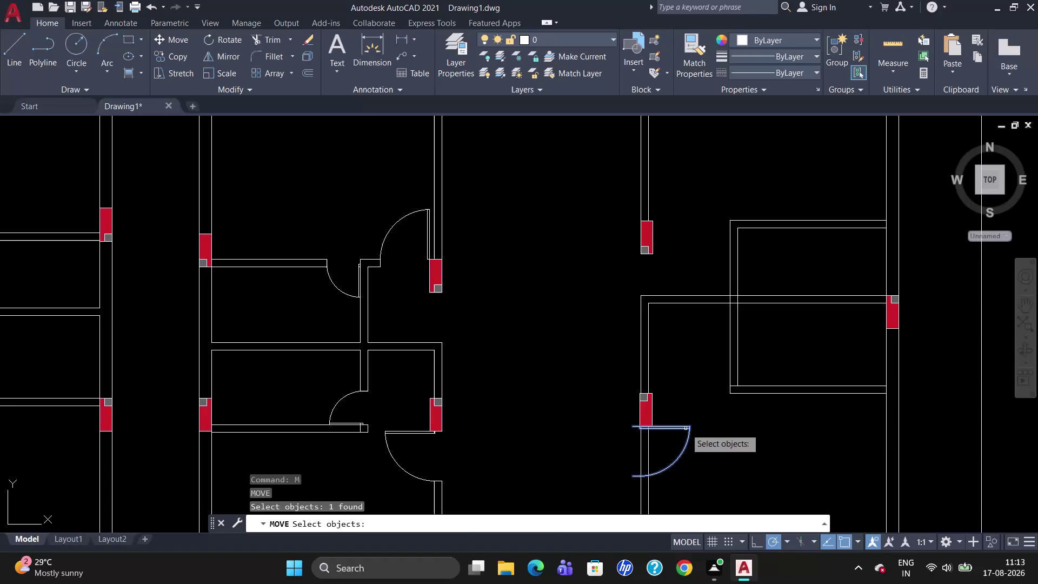
Move the door and its swing arc twice, bringing the hinge toward the column corner.
key(Return)
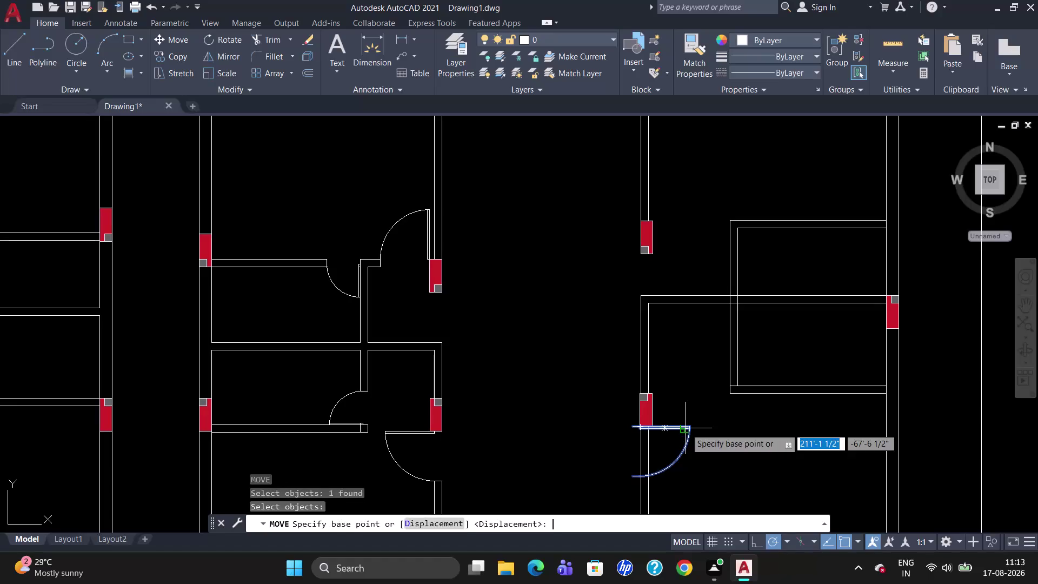
click(627, 424)
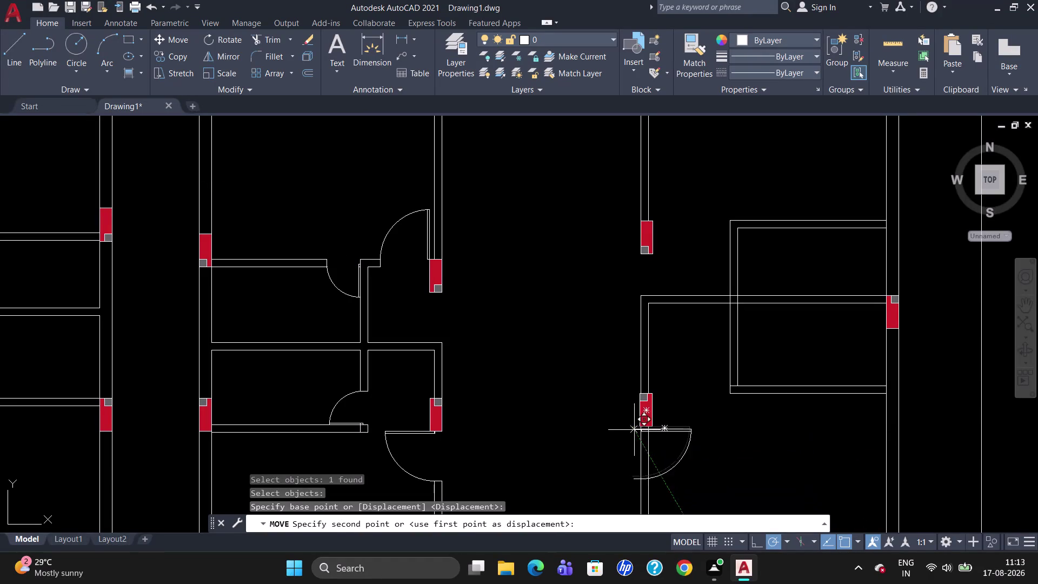
click(640, 431)
scroll(up, 3)
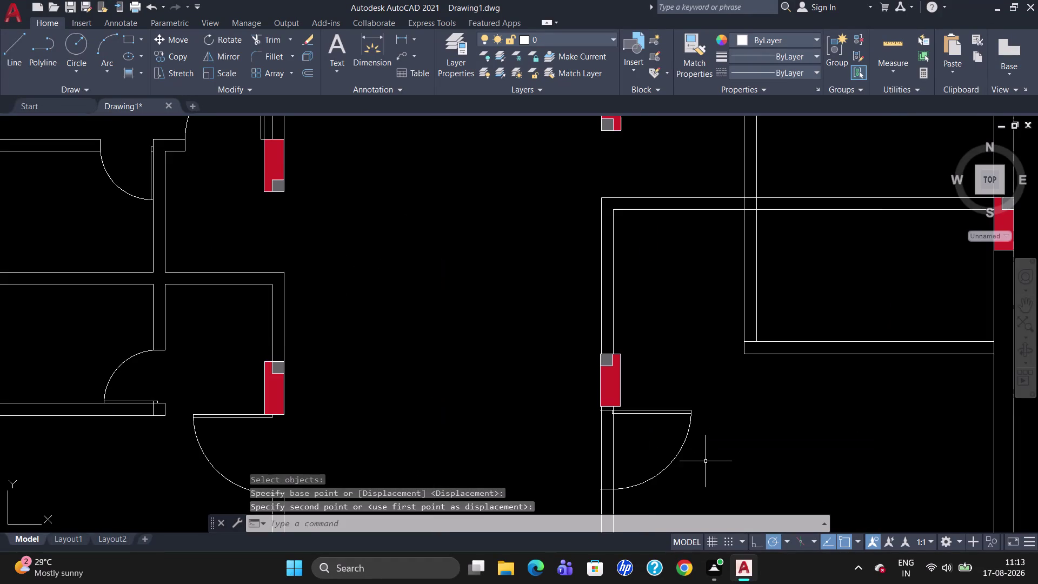
key(m)
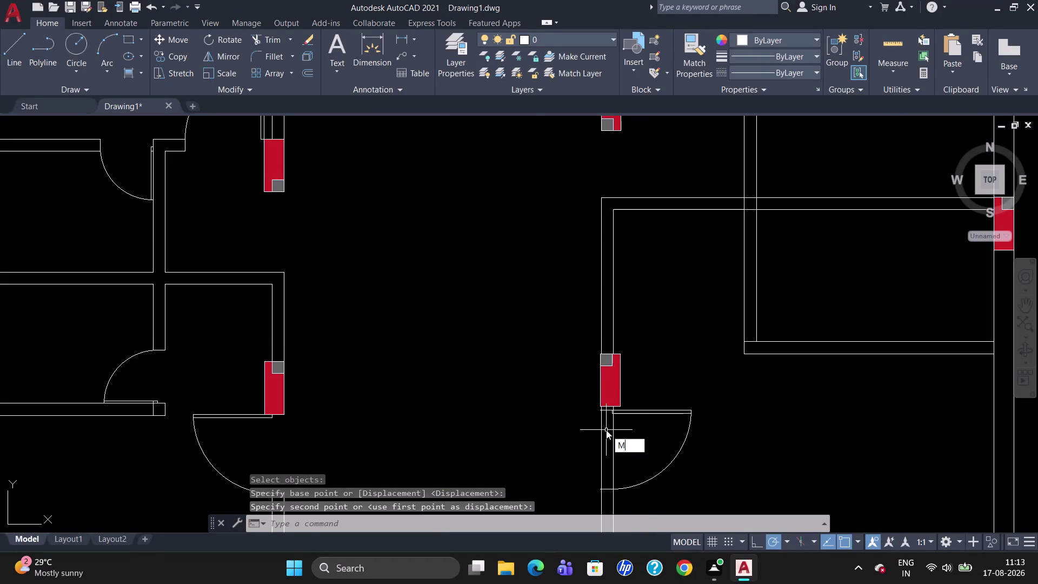
key(Return)
click(618, 409)
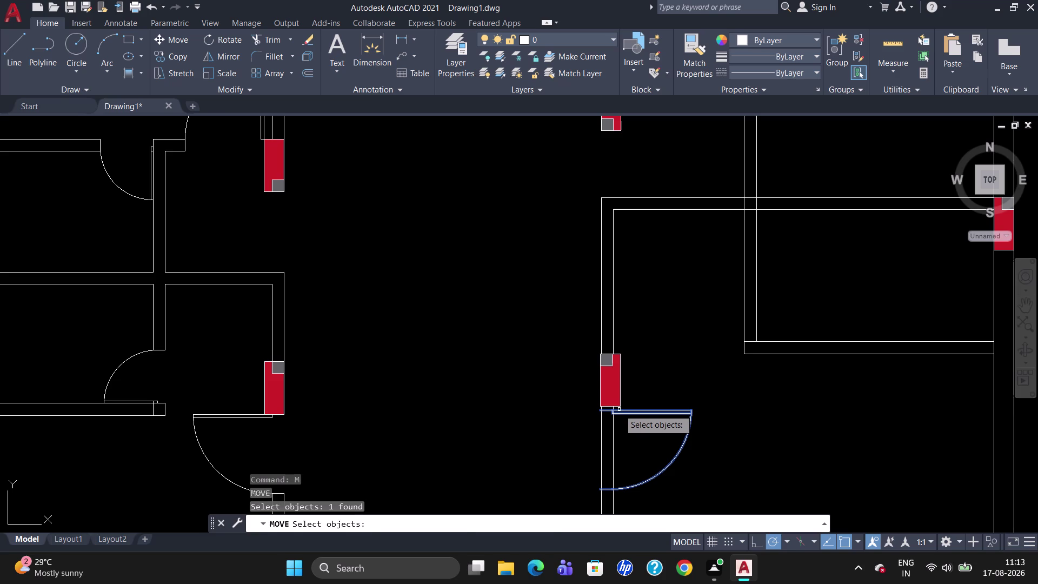
key(Return)
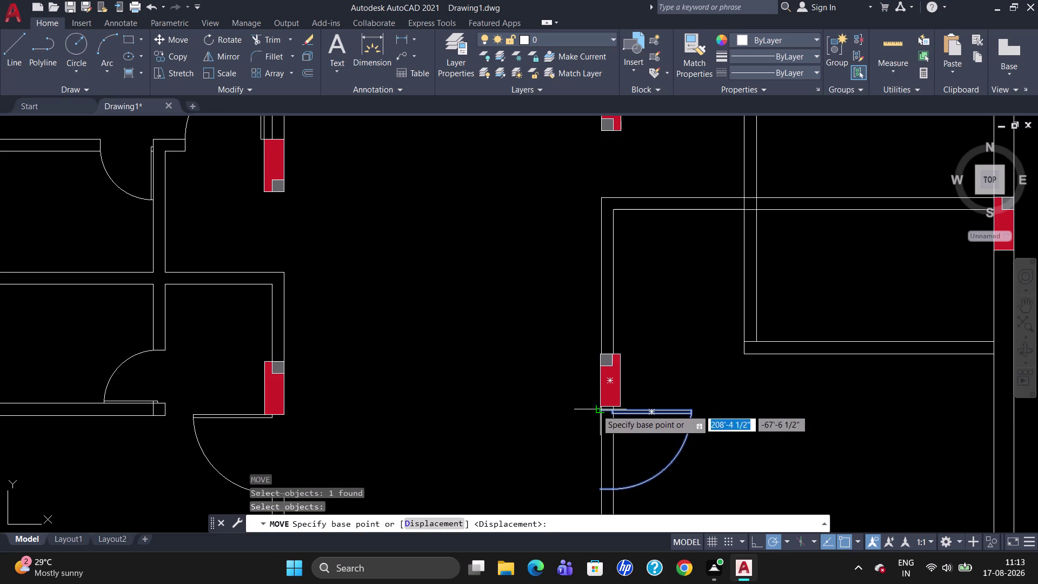
click(597, 408)
click(603, 404)
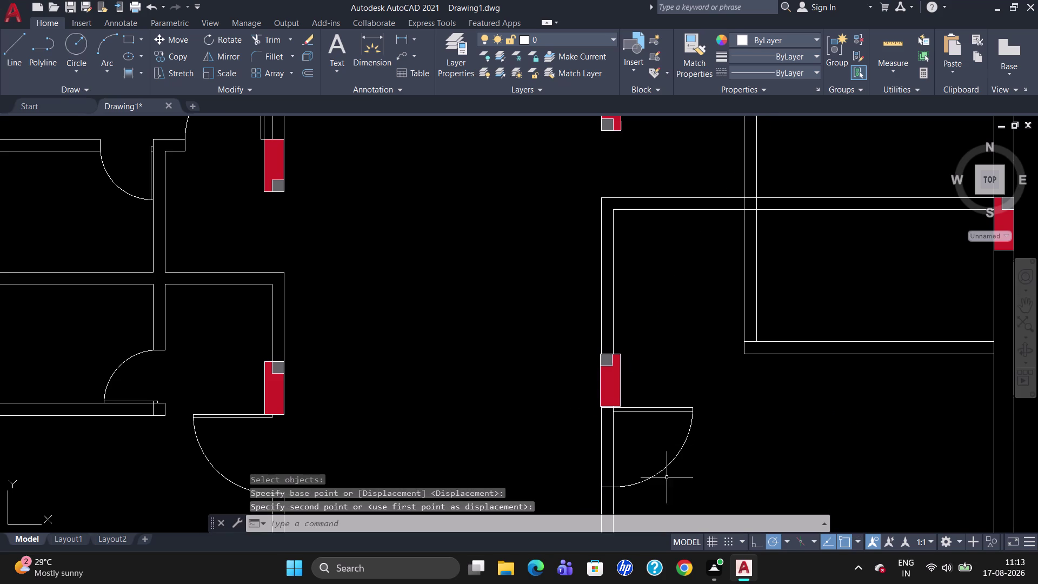
scroll(up, 3)
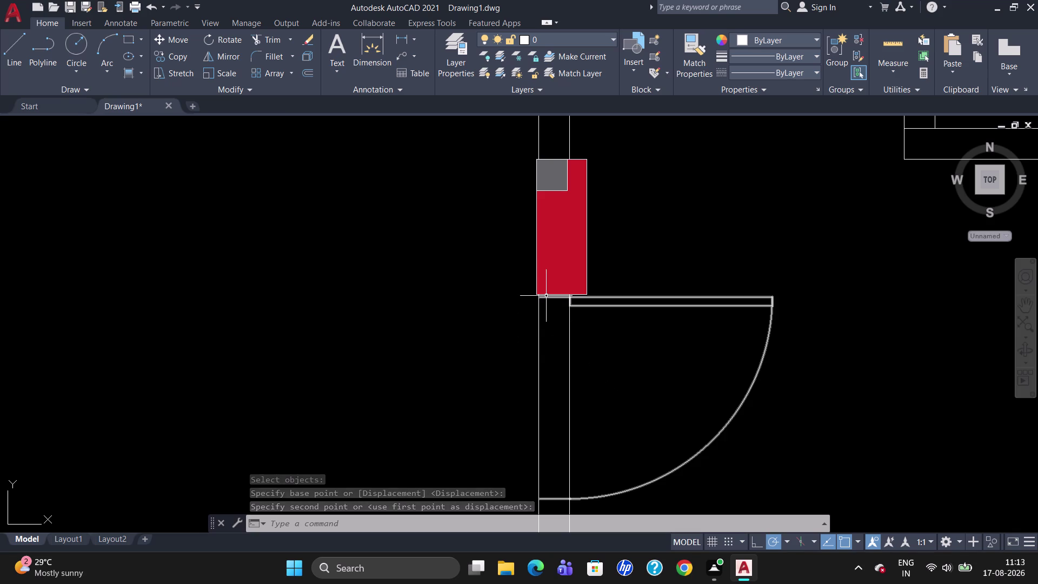
Fine-adjust the door so its leaf corner snaps onto the column's lower corner.
click(548, 297)
key(m)
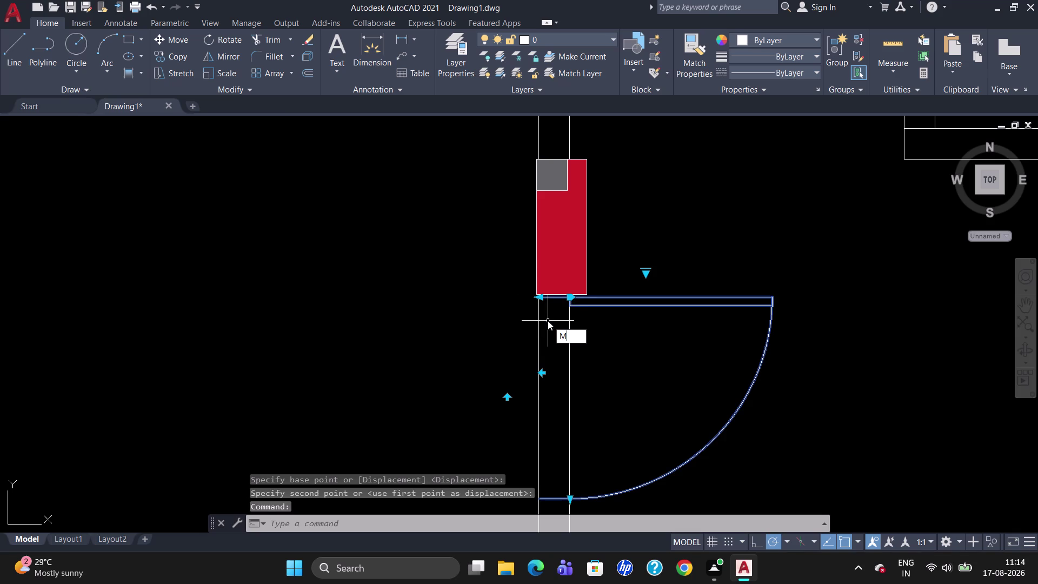
key(Return)
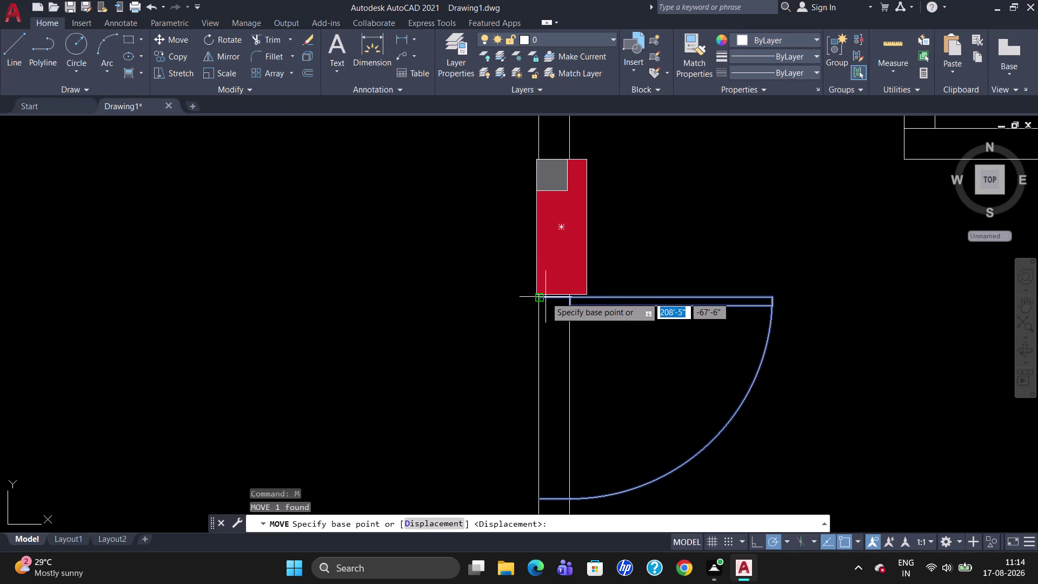
click(546, 296)
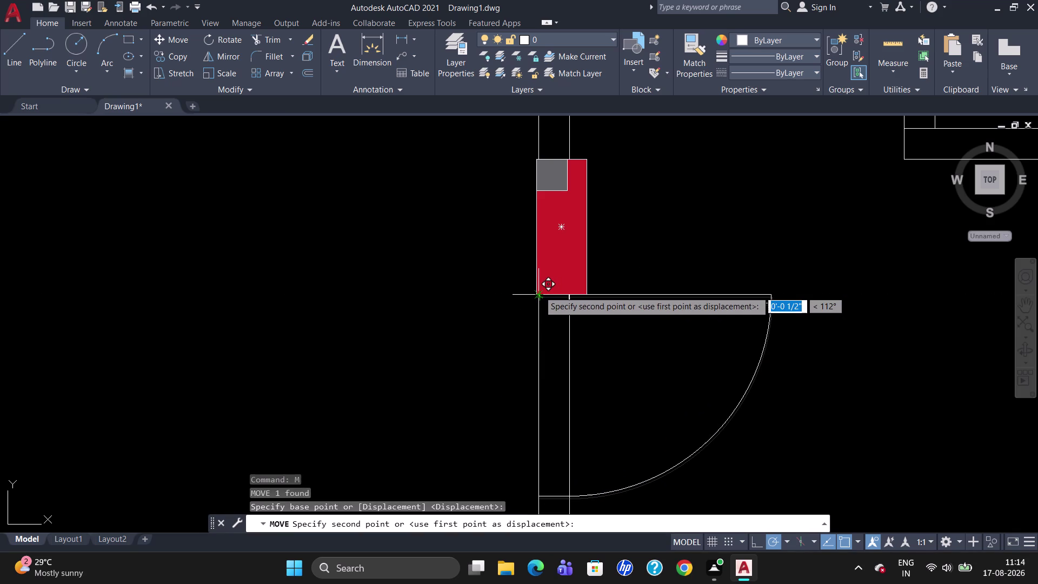
click(539, 291)
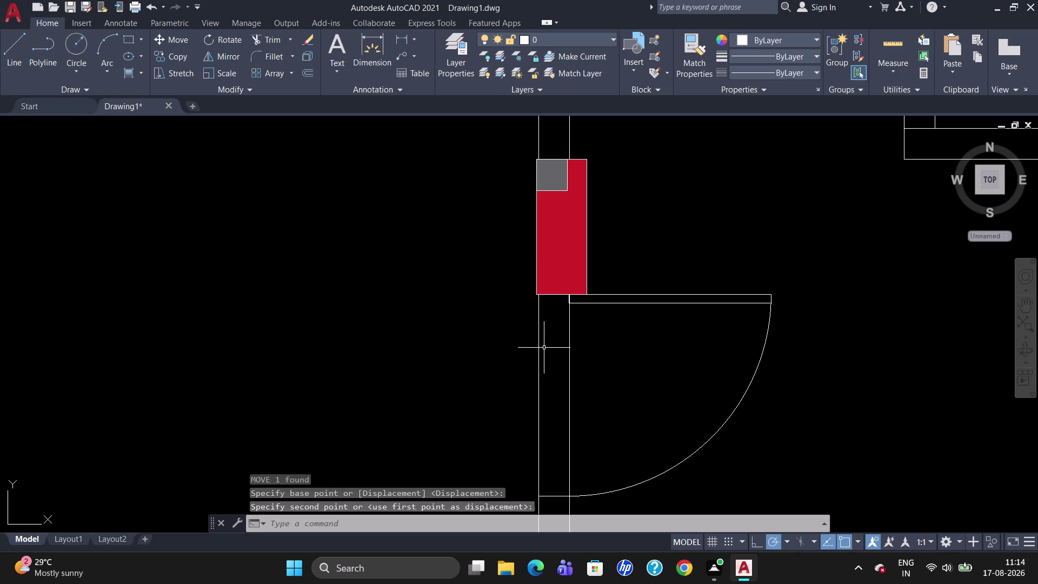
key(Escape)
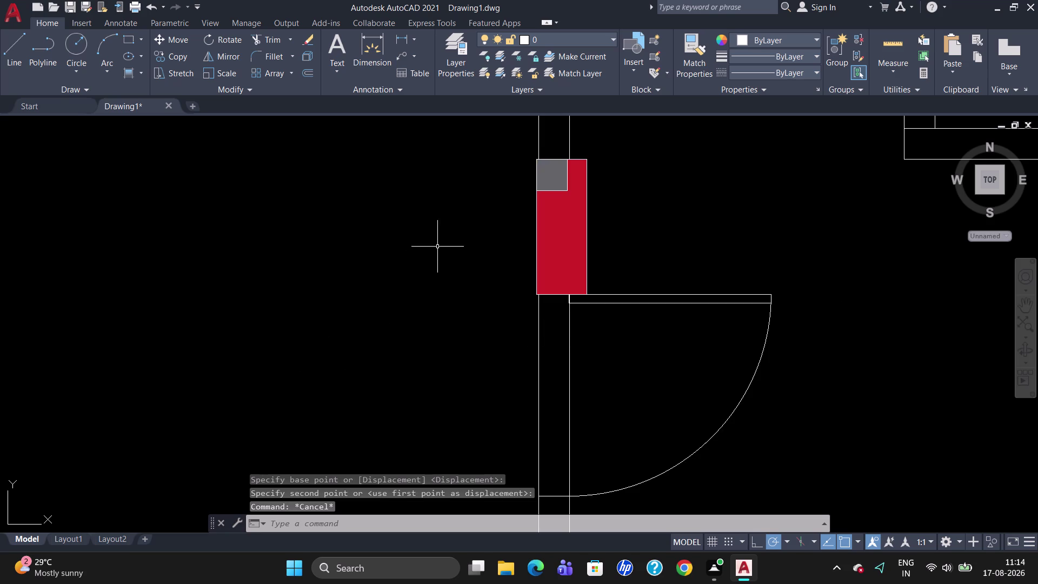
Move the red column so its edge lines up with the wall line.
click(547, 182)
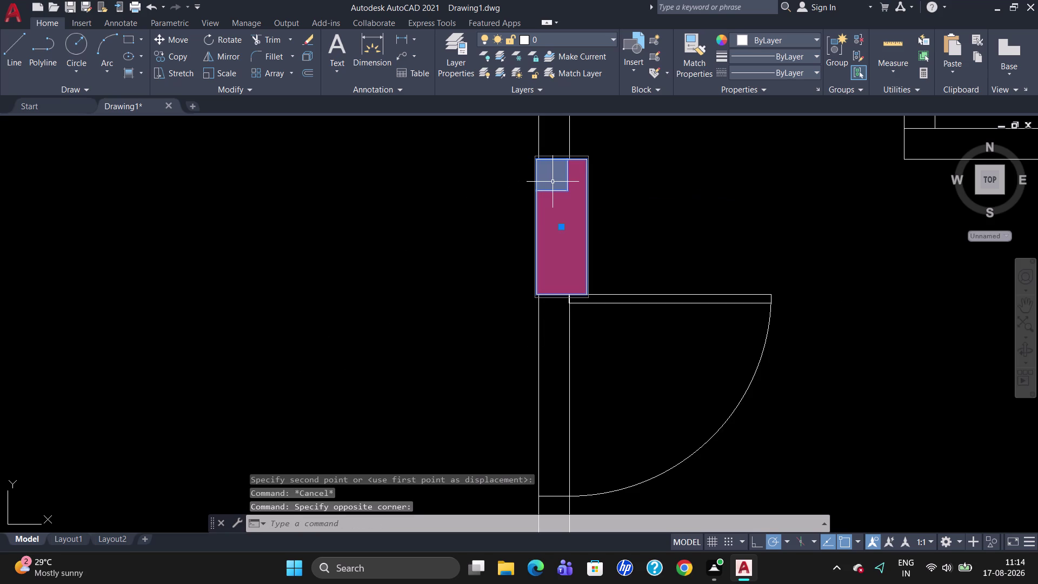
key(m)
key(Return)
click(532, 162)
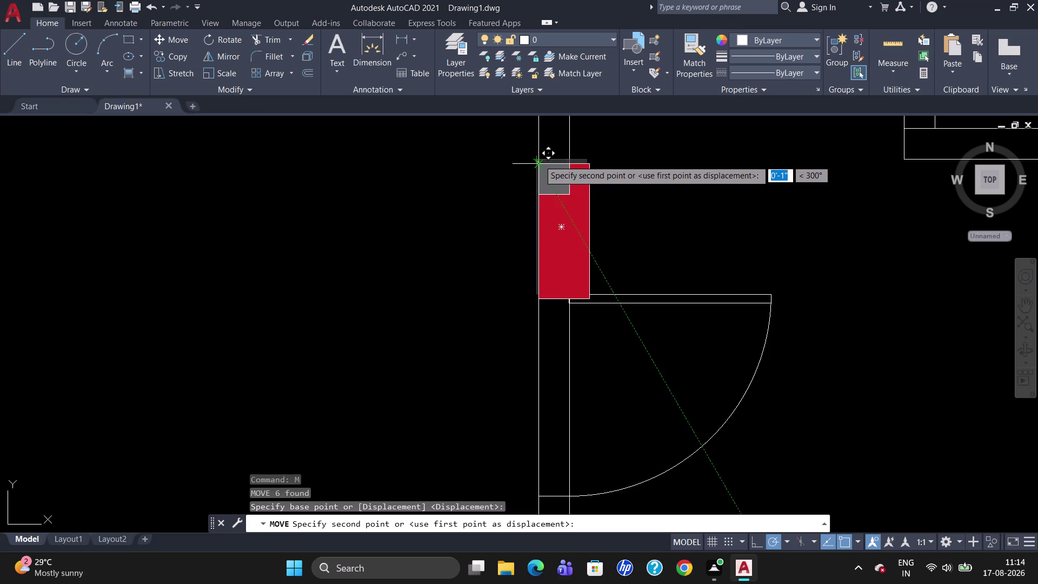
click(541, 158)
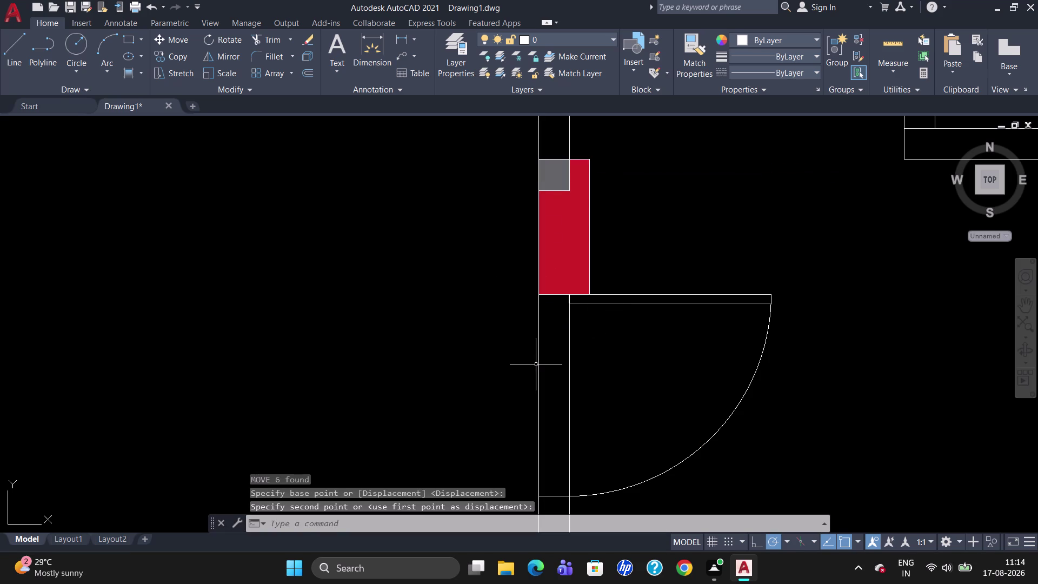
Start Trim (TR) using all objects as cutting edges.
text(TR)
key(Return)
key(Return)
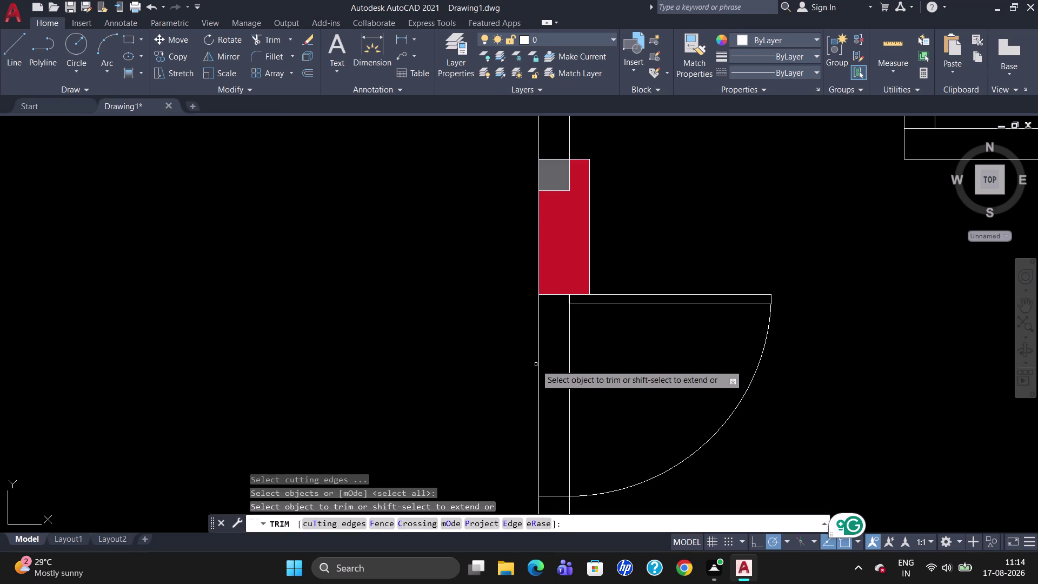
Trim the stray wall lines out of the door opening beside the column.
click(546, 372)
click(537, 377)
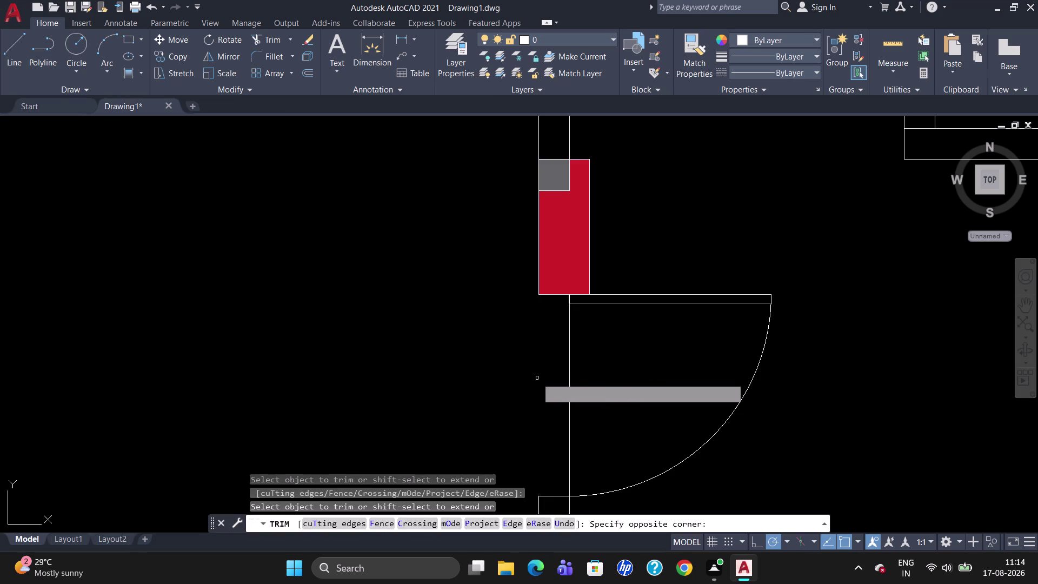
click(570, 394)
scroll(down, 3)
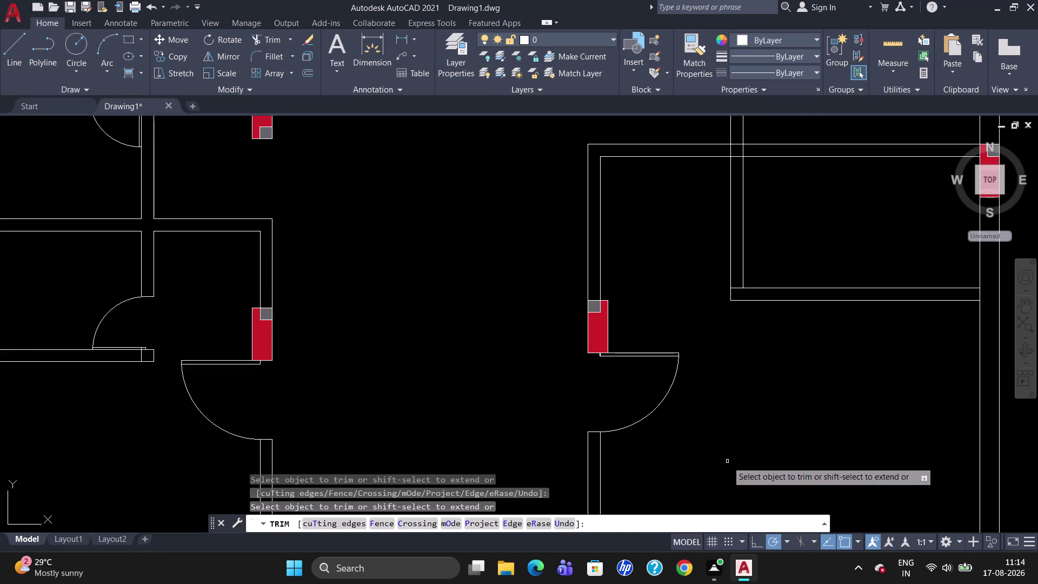
scroll(down, 3)
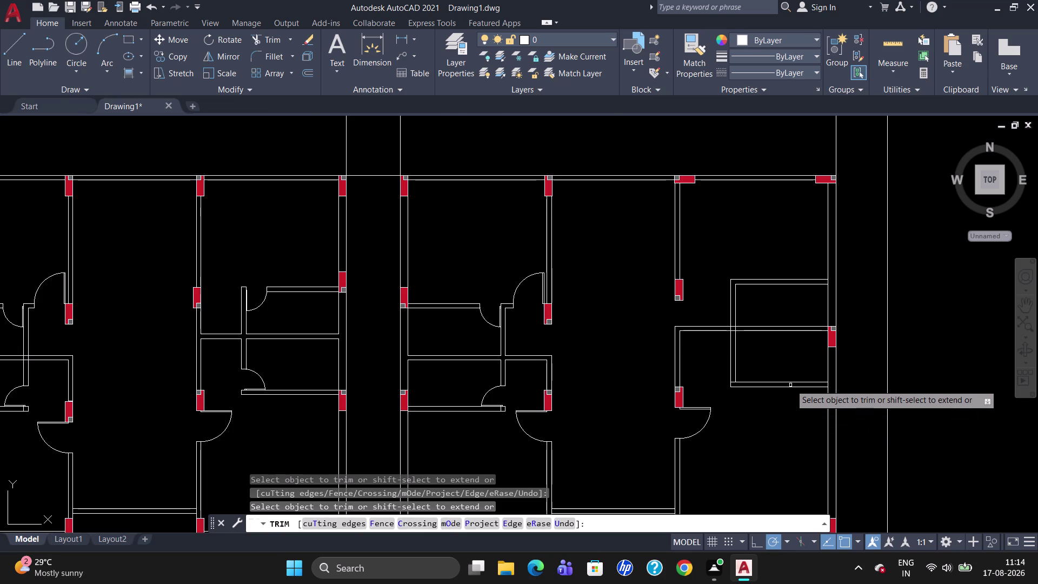
scroll(down, 3)
key(Escape)
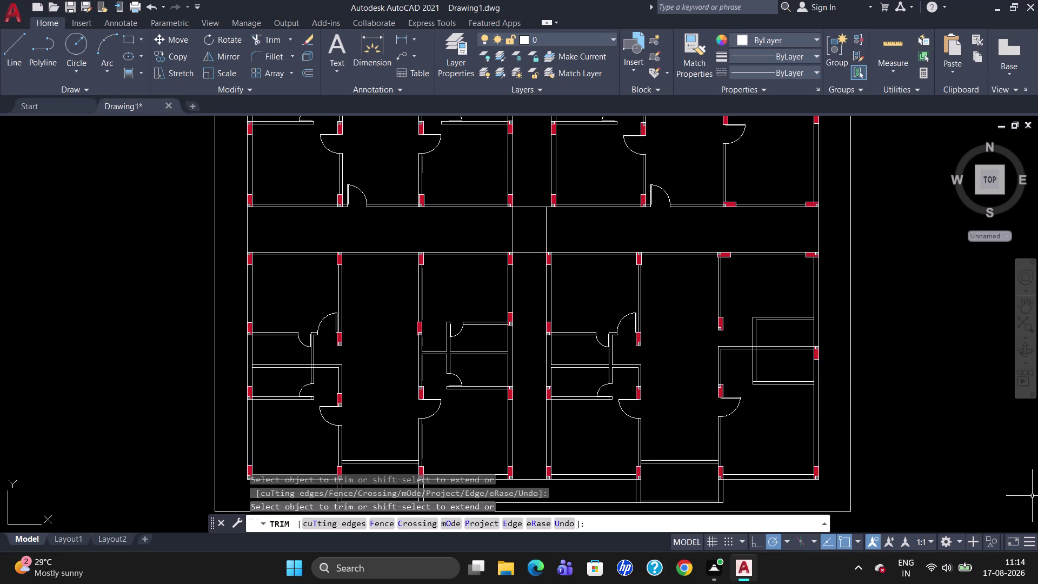
Navigate to the small room at the top of the rightmost unit.
scroll(down, 3)
scroll(up, 3)
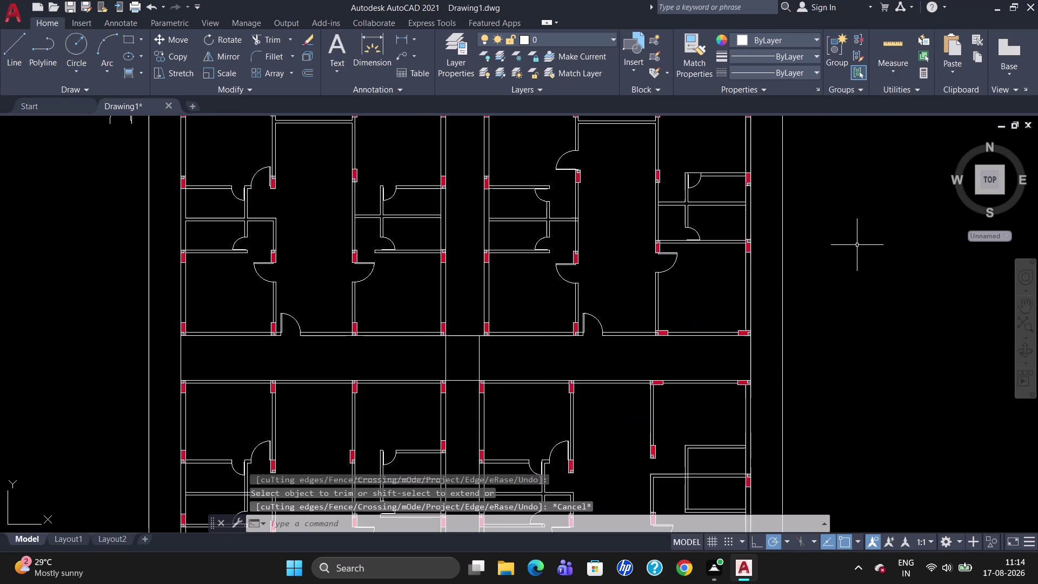
scroll(down, 3)
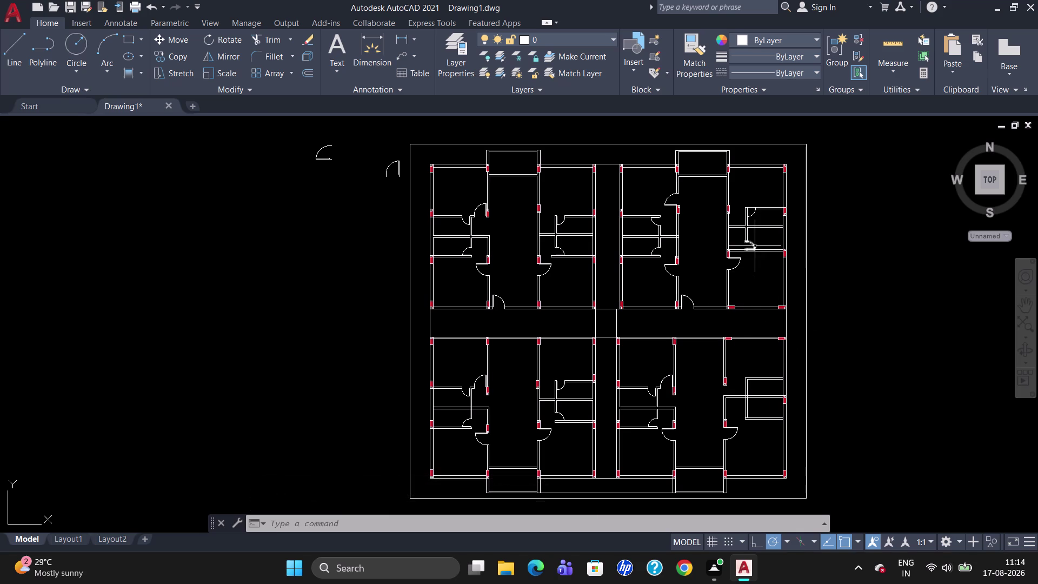
click(751, 212)
scroll(up, 3)
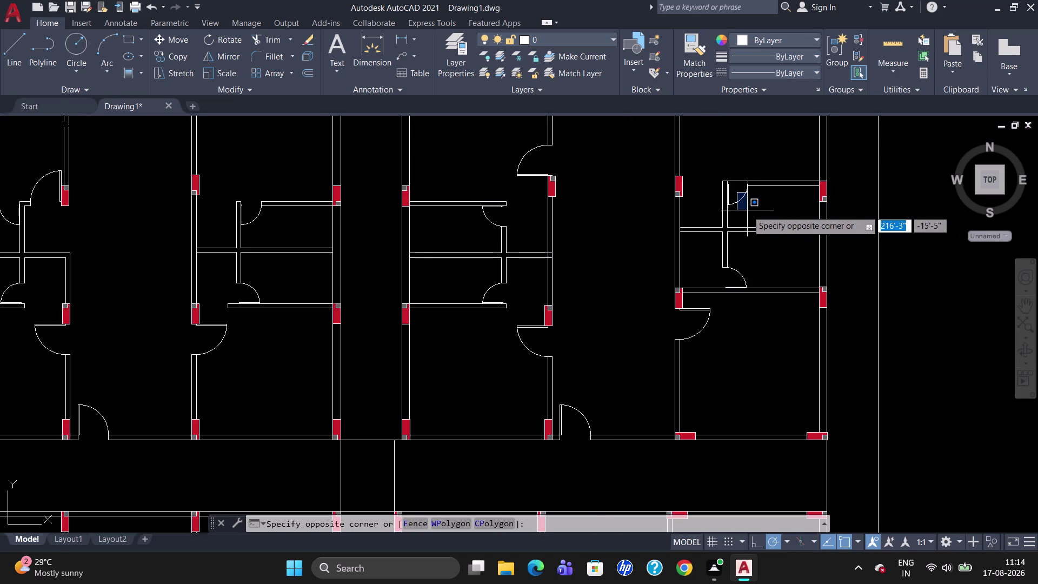
Trim the wall segment across the rightmost unit's small-room doorway, then select its door swing.
key(Escape)
text(TR)
key(Return)
key(Return)
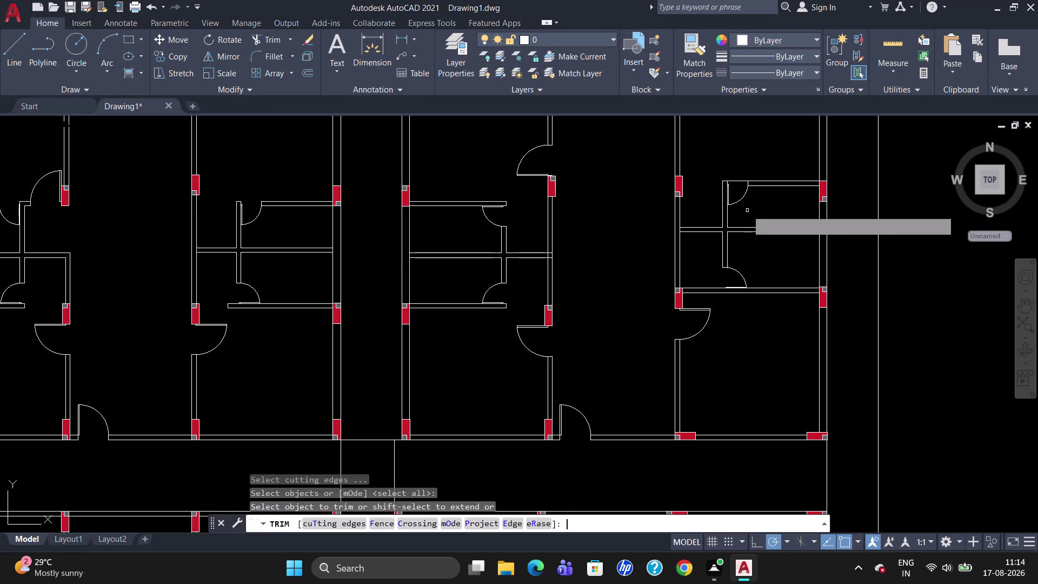
double_click(739, 181)
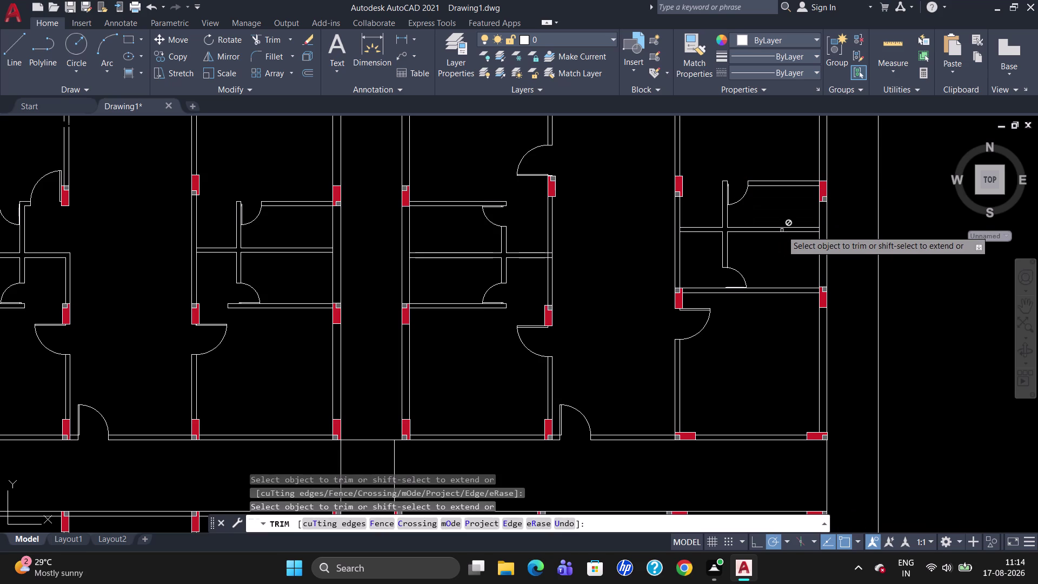
key(Escape)
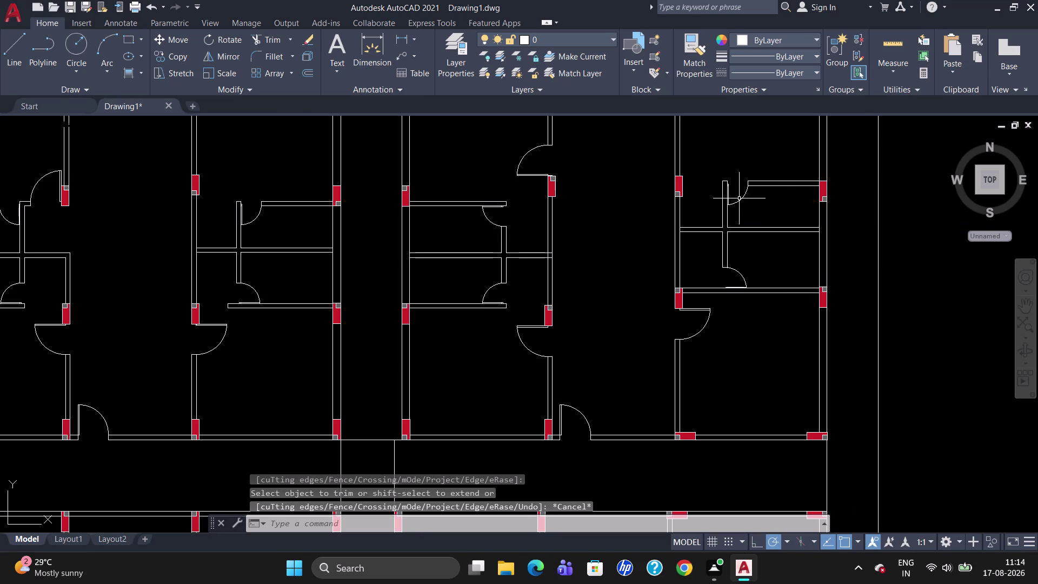
click(738, 200)
Copy the upper small room's door swing into the matching doorway of the lower-right unit.
text(CO)
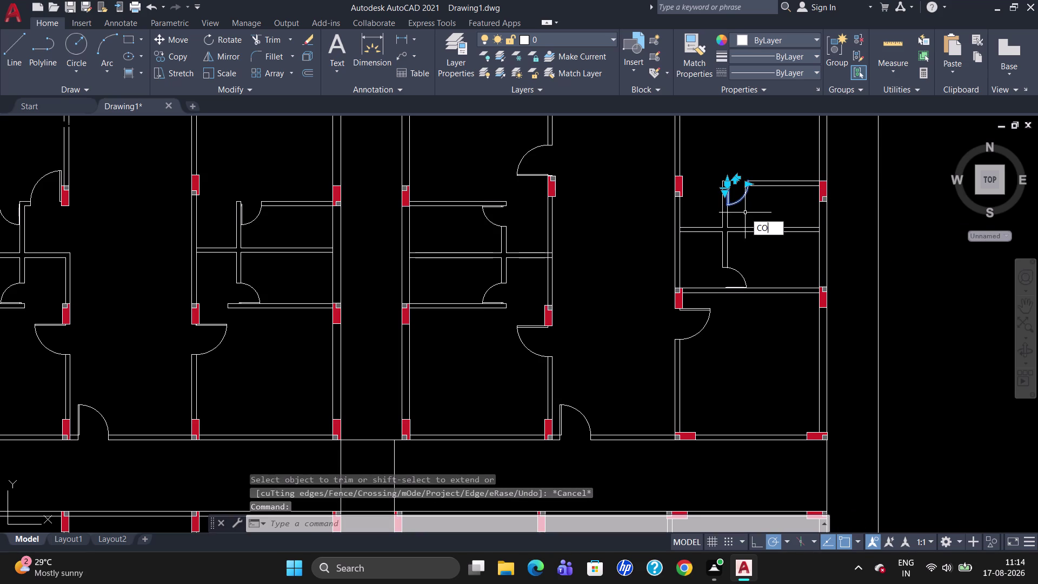
key(Return)
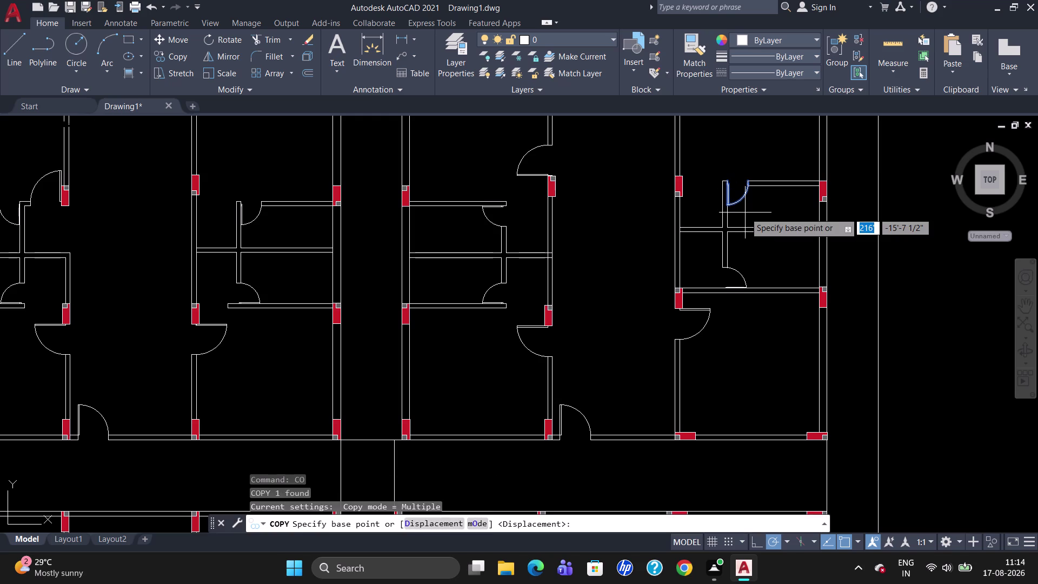
click(728, 178)
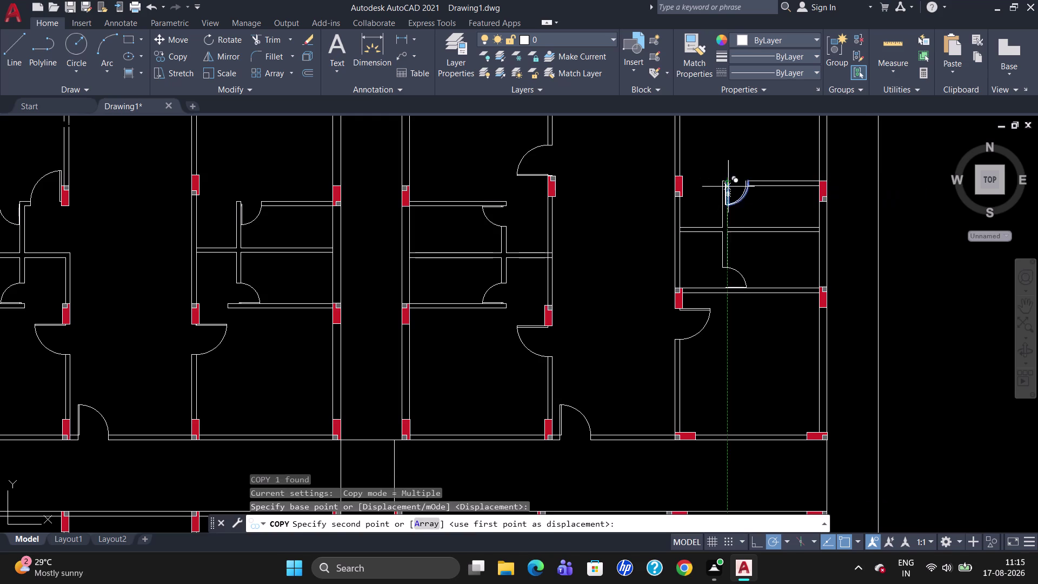
scroll(up, 3)
scroll(down, 3)
scroll(up, 3)
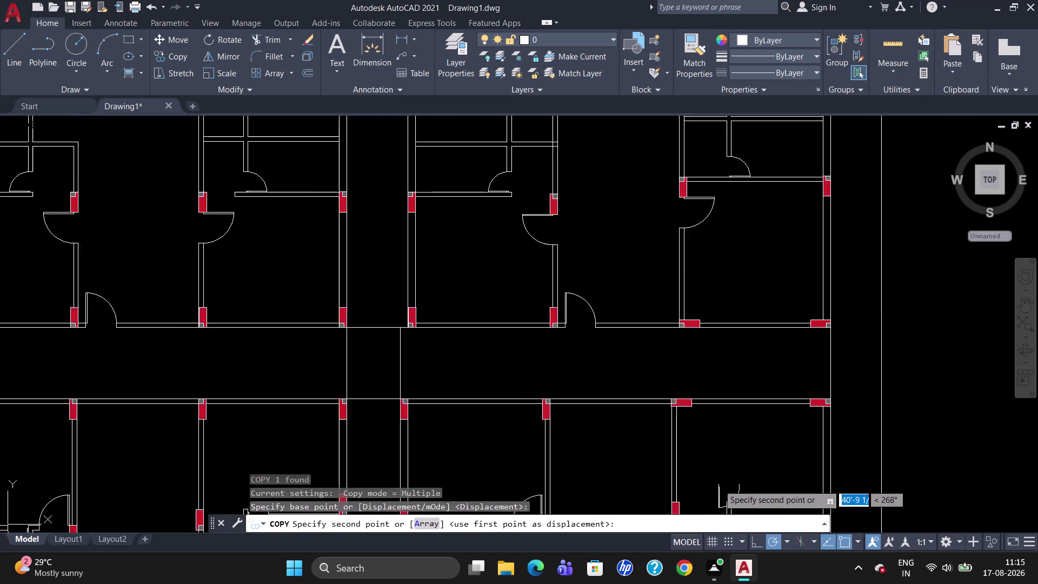
scroll(up, 3)
scroll(down, 3)
scroll(up, 3)
scroll(down, 3)
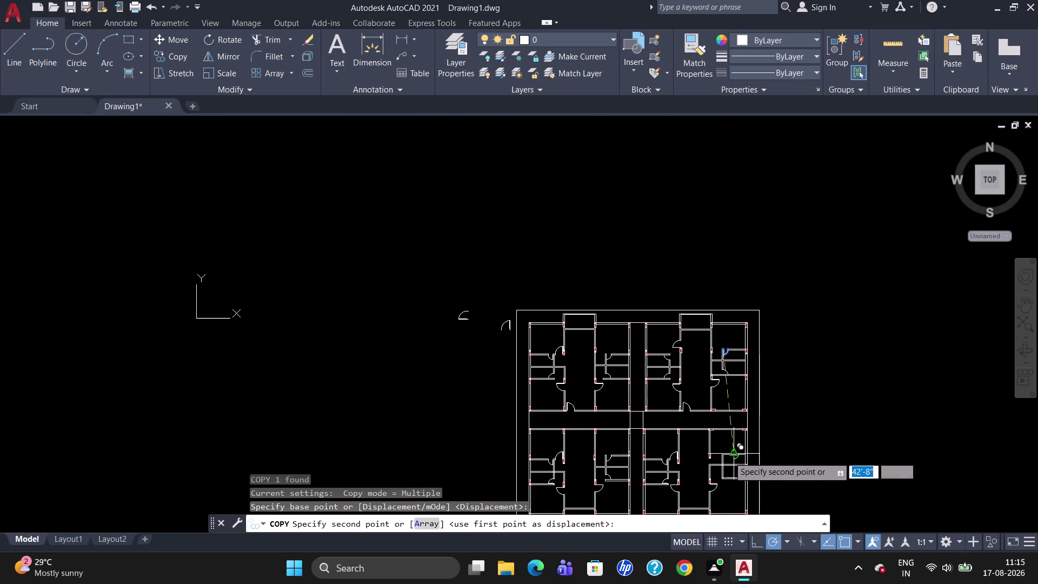
scroll(up, 3)
scroll(up, 3)
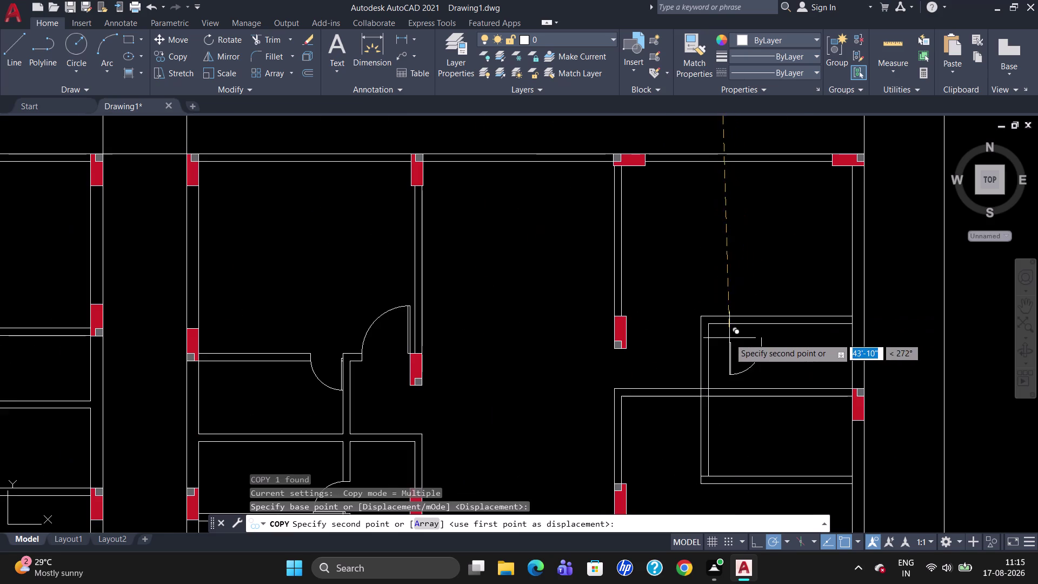
click(710, 319)
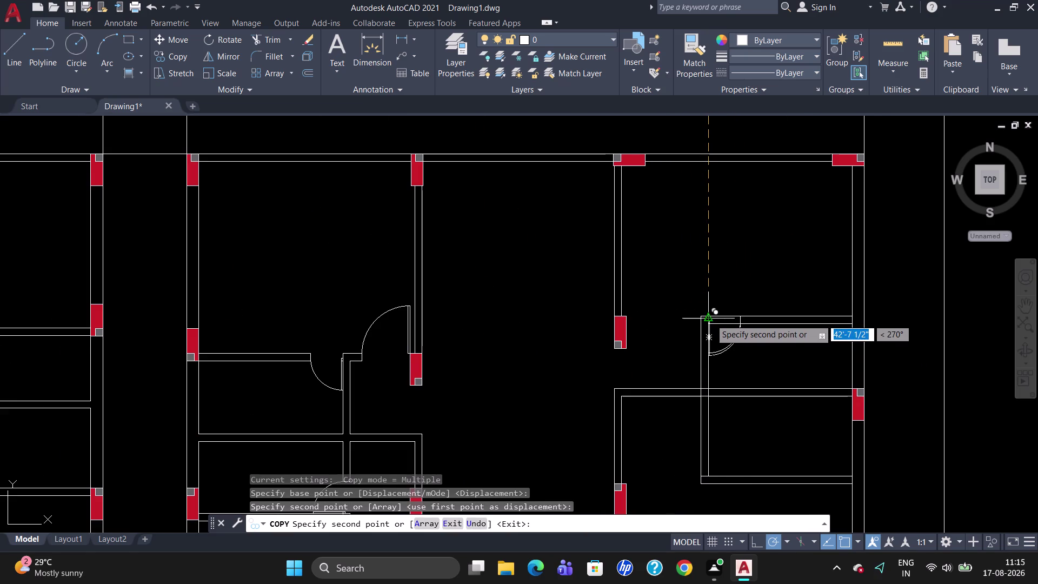
key(Escape)
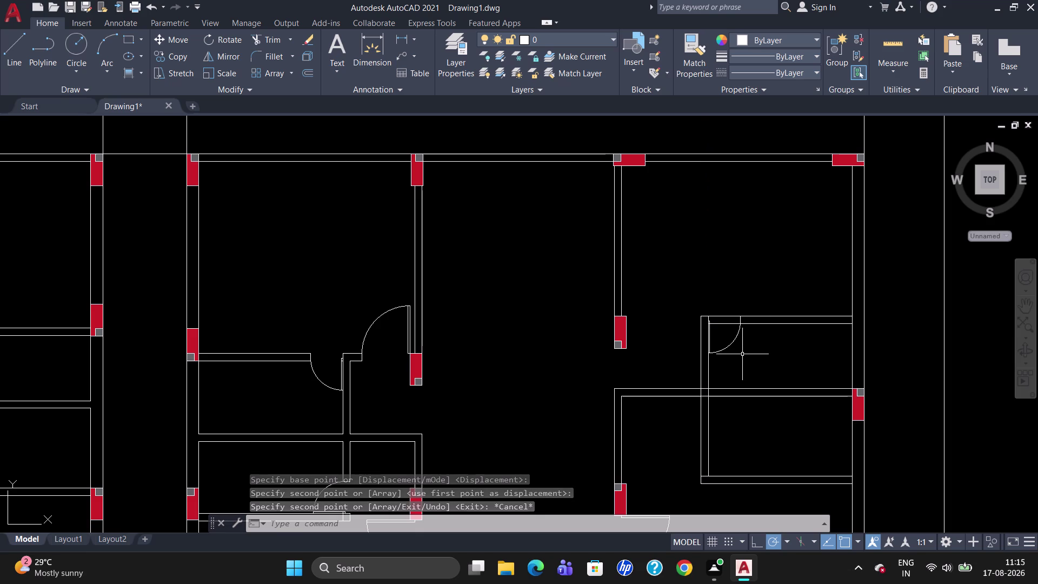
click(708, 350)
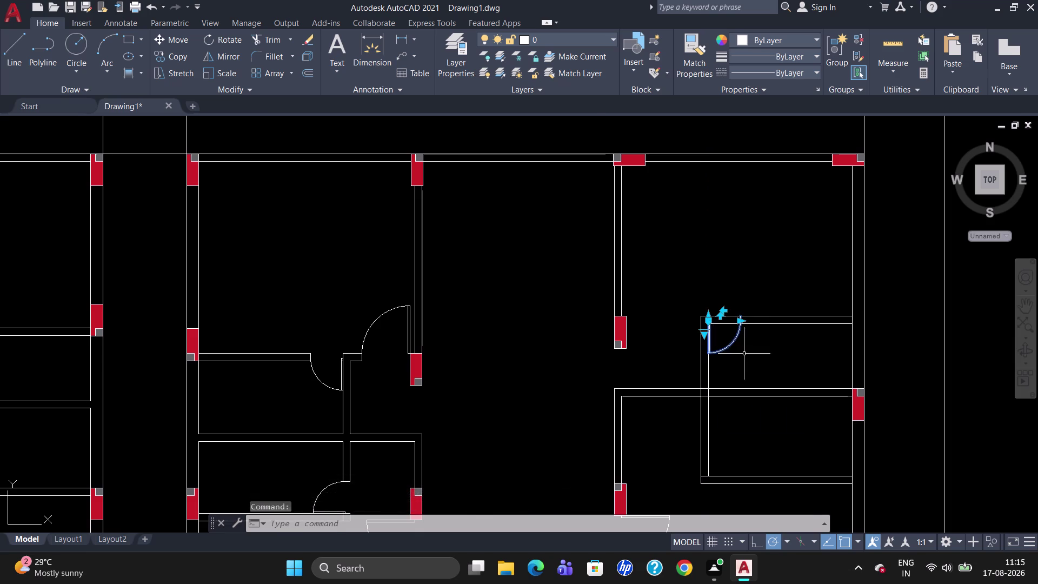
Zoom in on the copied door, deselect it, and begin Trim.
scroll(down, 3)
scroll(down, 3)
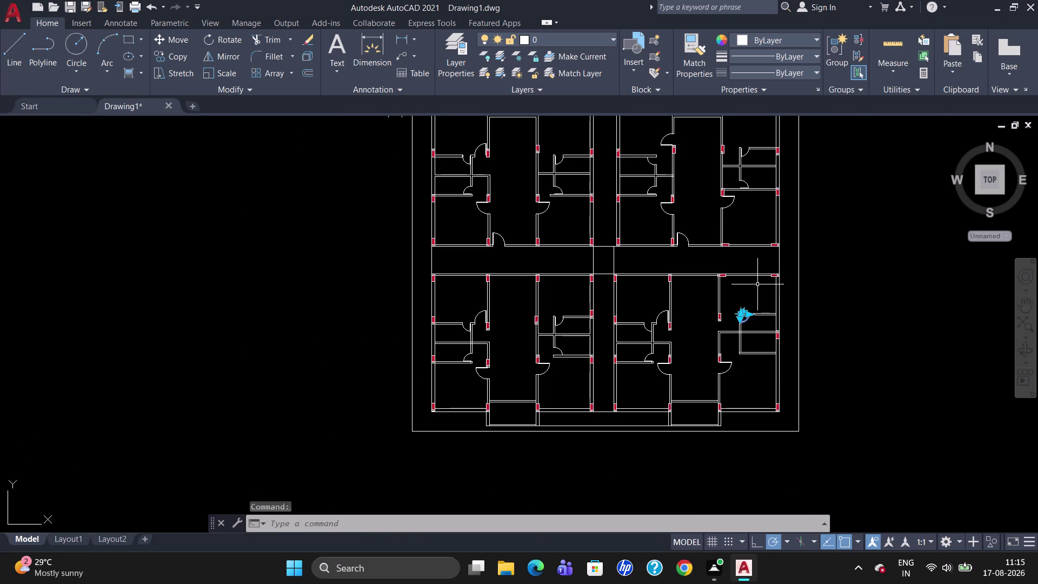
scroll(up, 3)
scroll(up, 3)
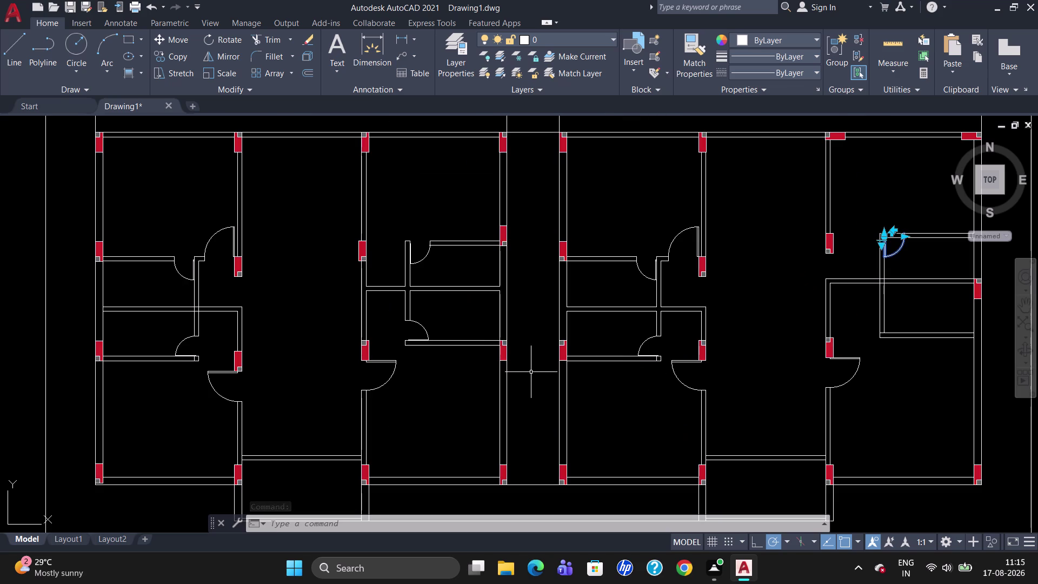
scroll(up, 3)
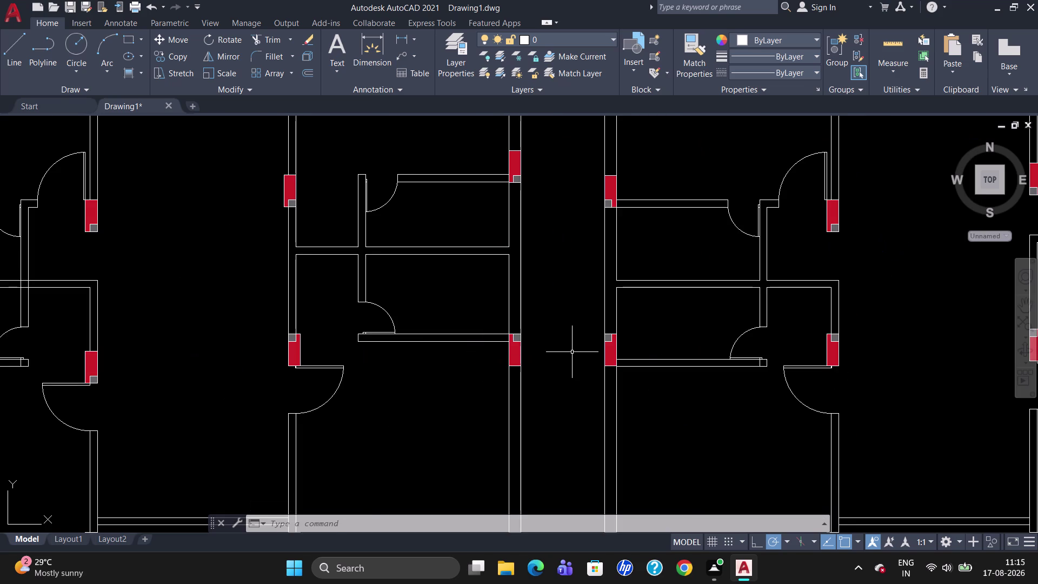
scroll(down, 3)
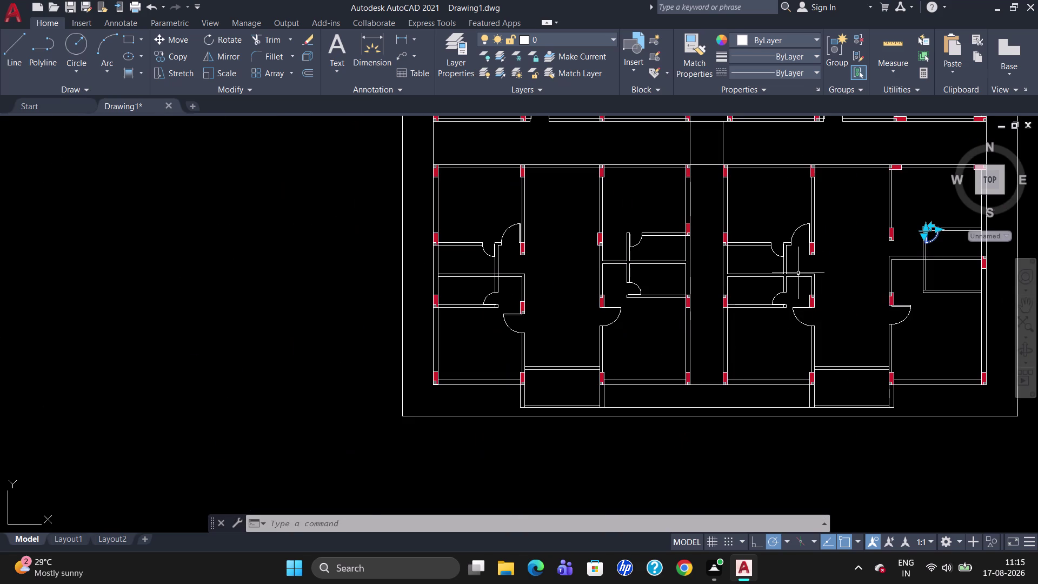
key(Escape)
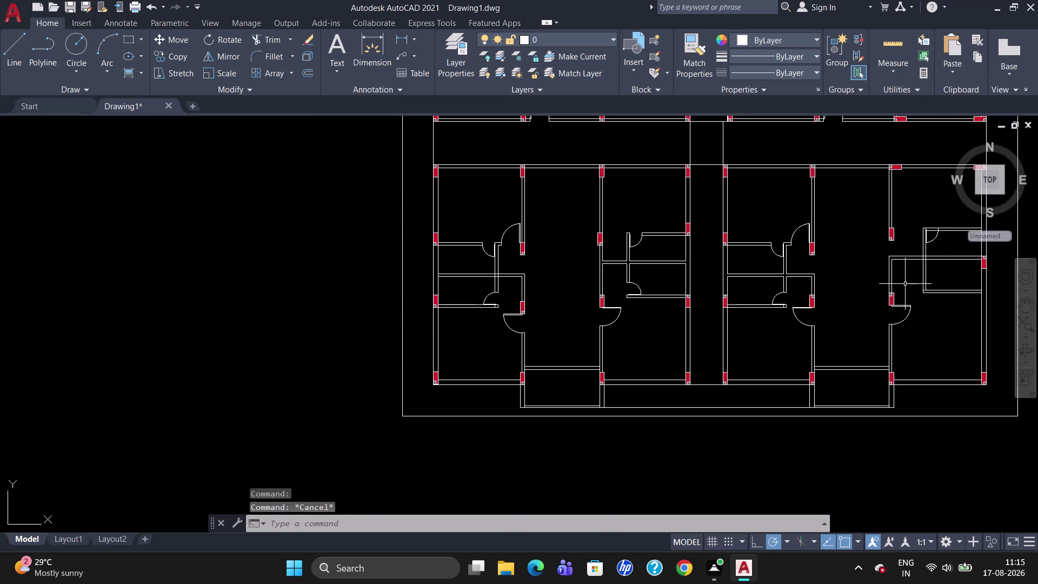
scroll(up, 3)
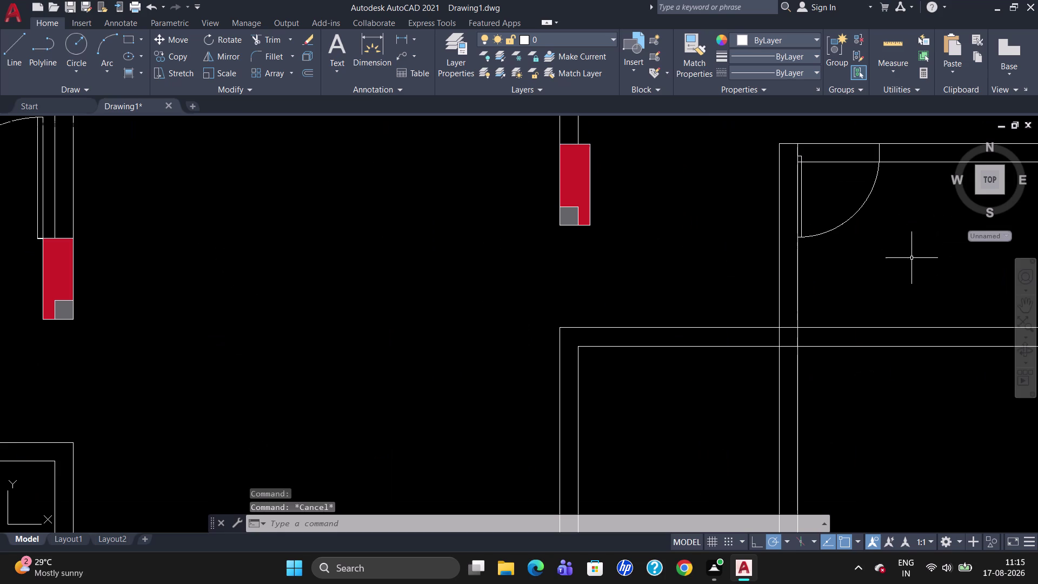
text(TR)
key(Return)
Trim the wall line across the copied door's opening in the lower-right unit.
key(Return)
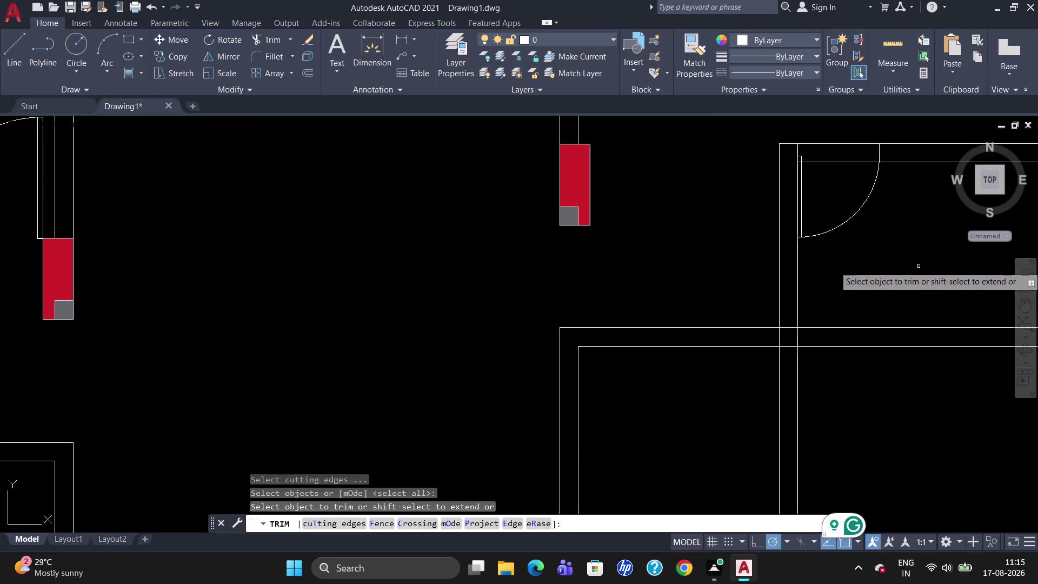
click(837, 163)
click(836, 141)
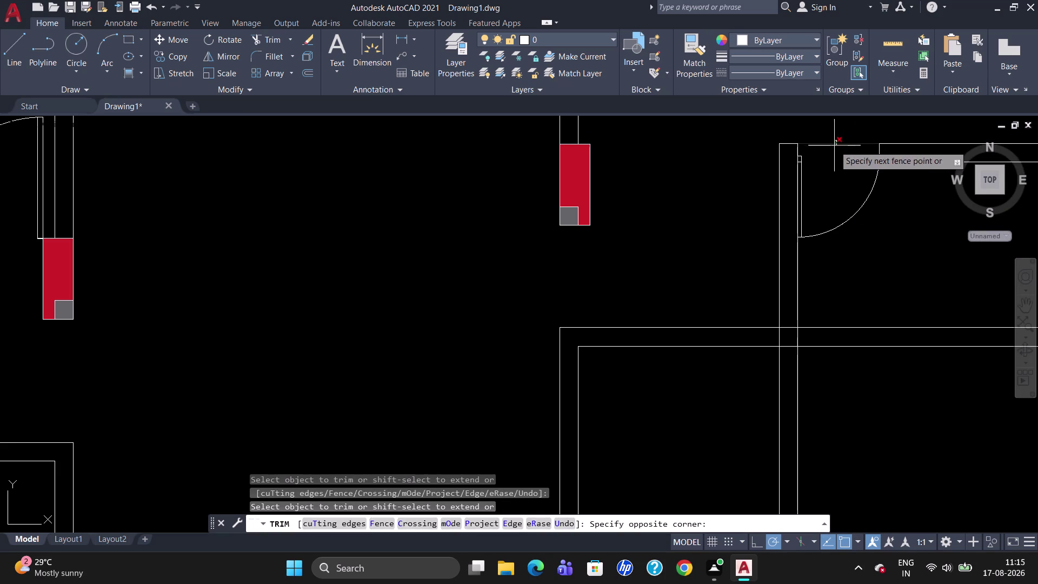
click(833, 147)
scroll(down, 3)
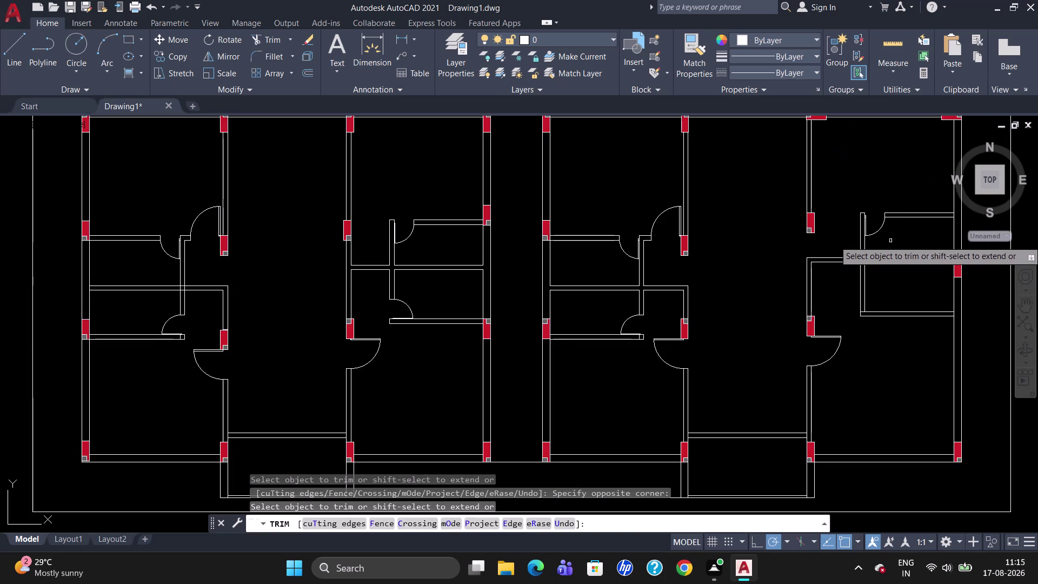
key(Escape)
scroll(down, 3)
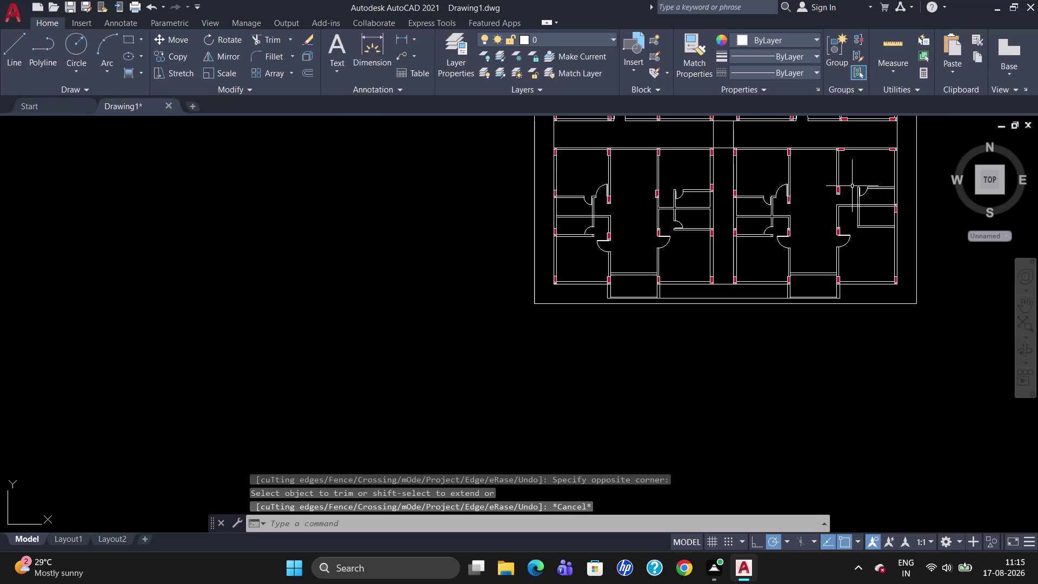
scroll(up, 3)
scroll(down, 3)
scroll(up, 3)
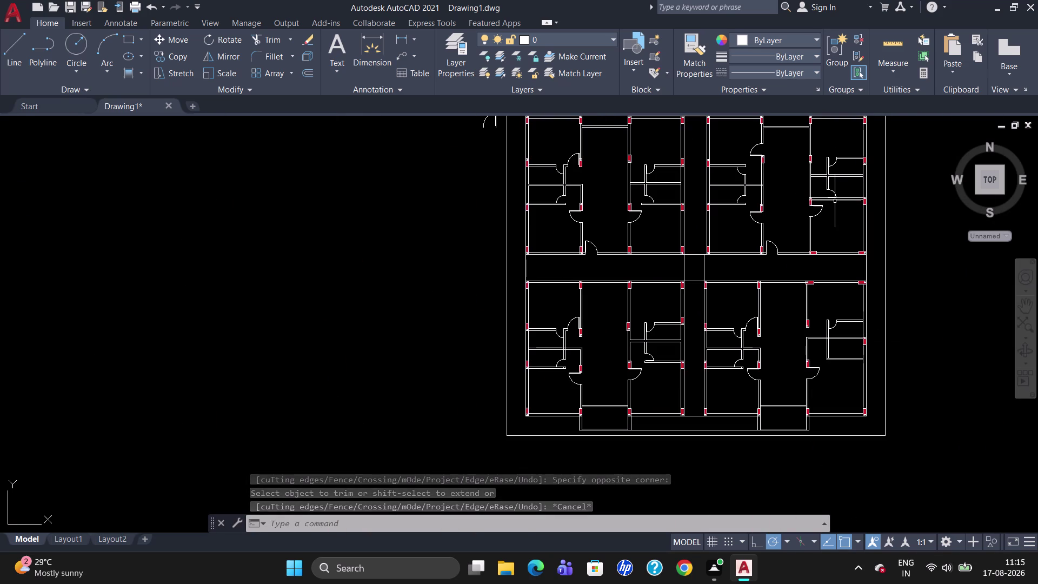
Select the upper-right apartment's door and start copying it with CO.
click(833, 191)
key(x)
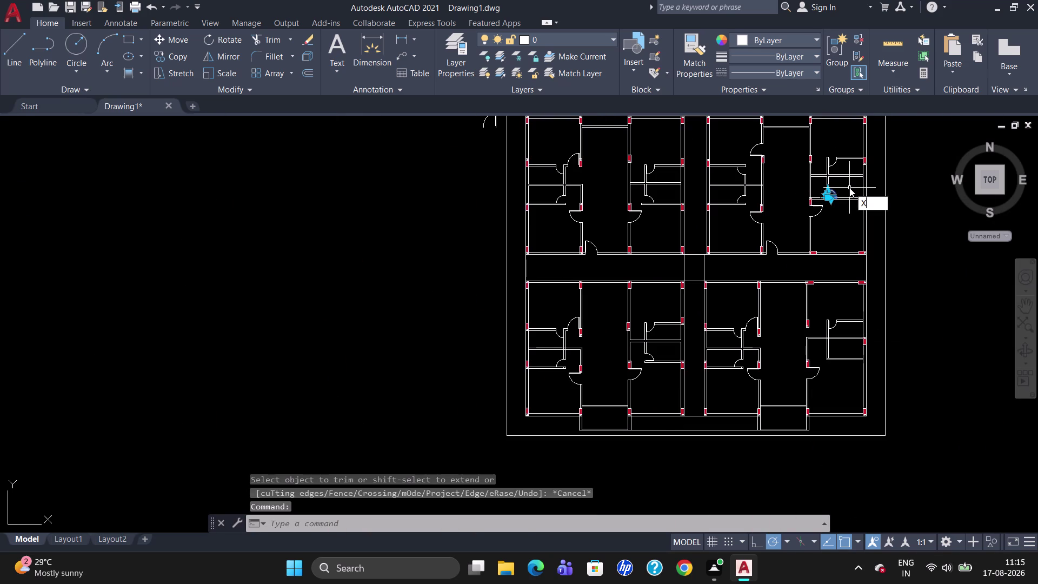
key(BackSpace)
text(CO)
key(Return)
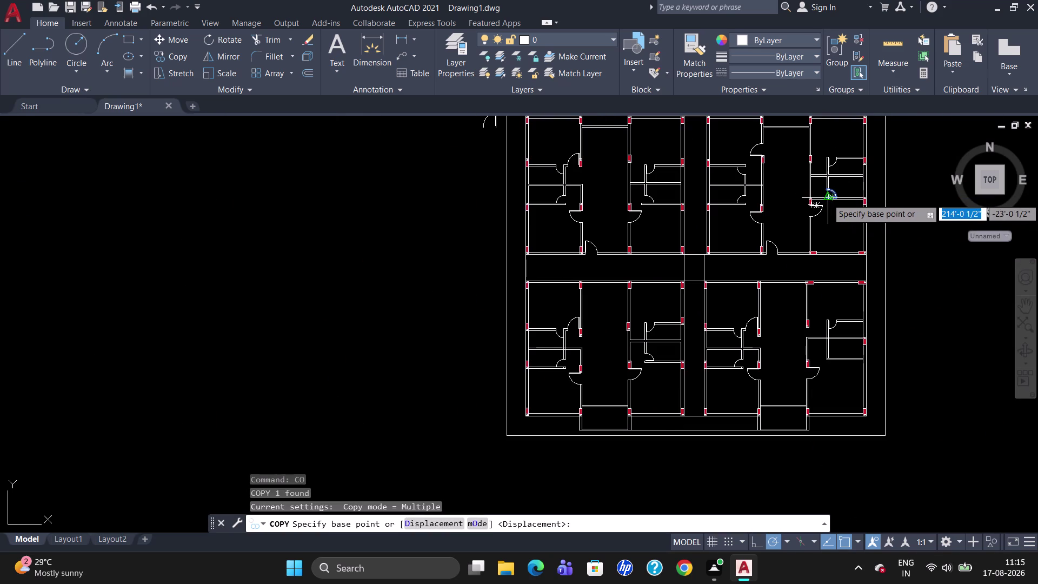
Copy the door to the right apartment's lower opening.
click(826, 199)
scroll(up, 3)
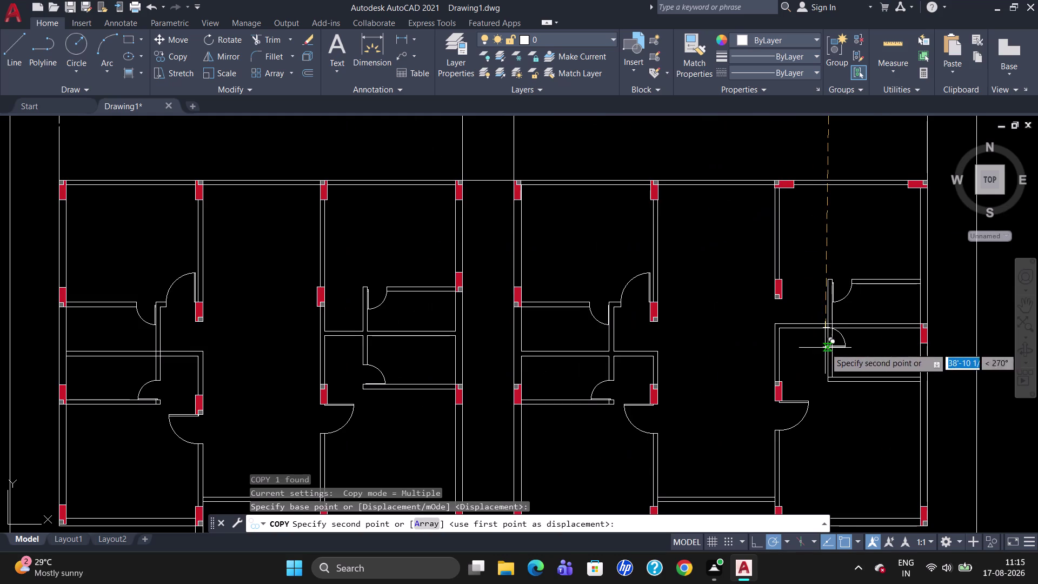
scroll(up, 3)
click(820, 400)
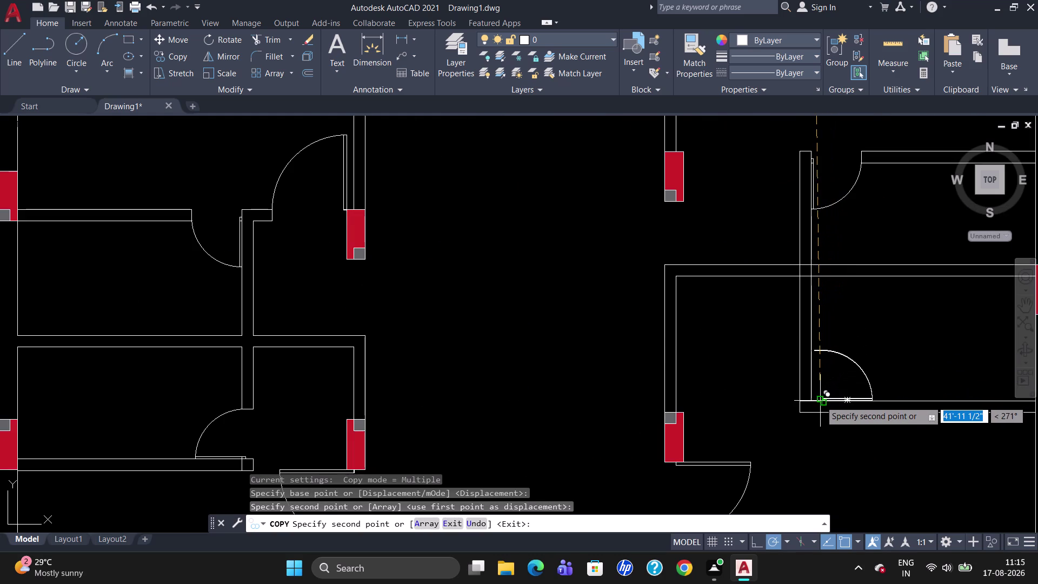
key(Escape)
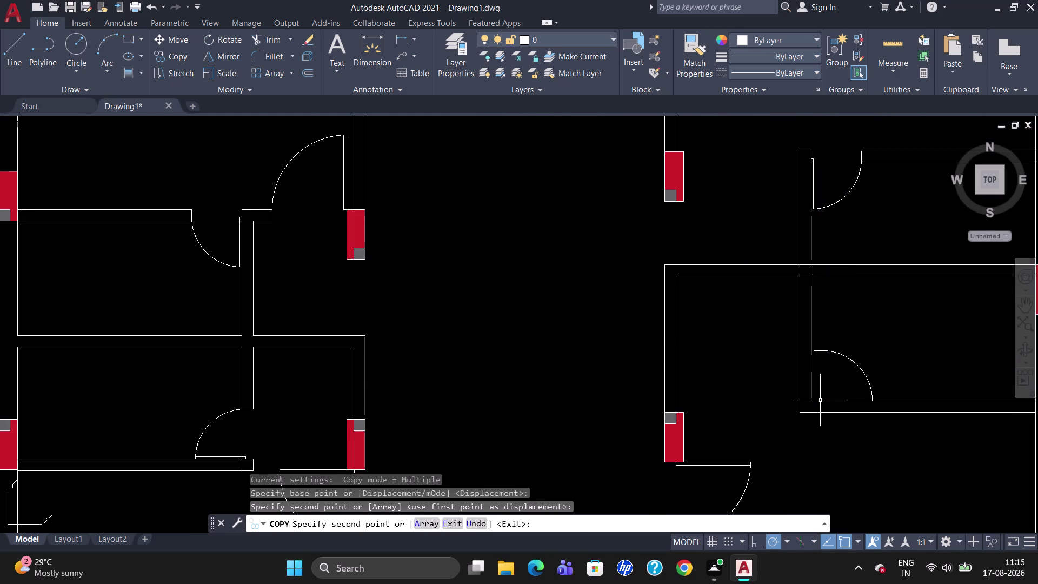
Move the new door copy flush against the wall jamb.
click(835, 398)
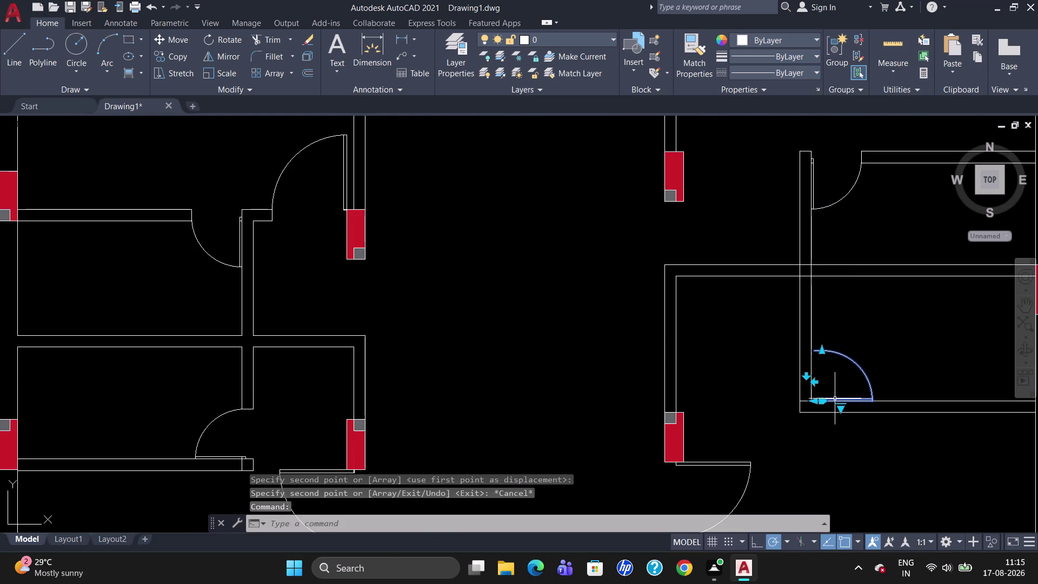
key(m)
key(Return)
scroll(up, 3)
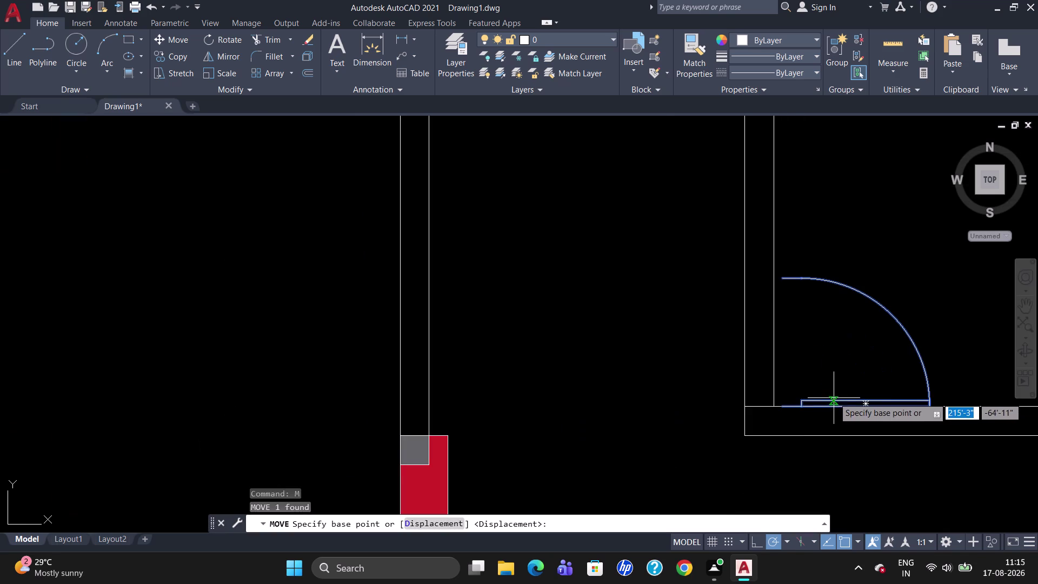
click(782, 408)
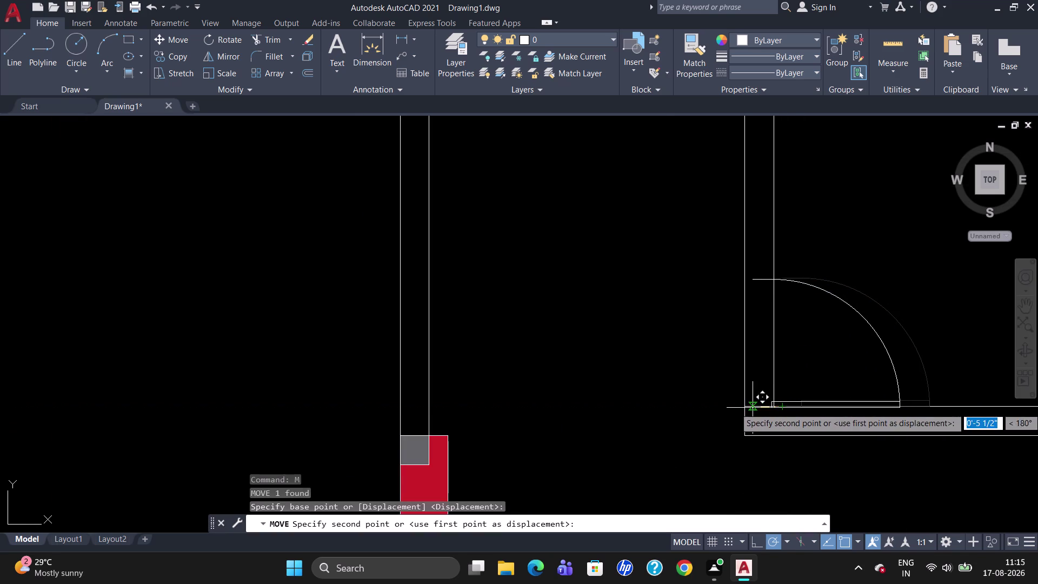
click(746, 405)
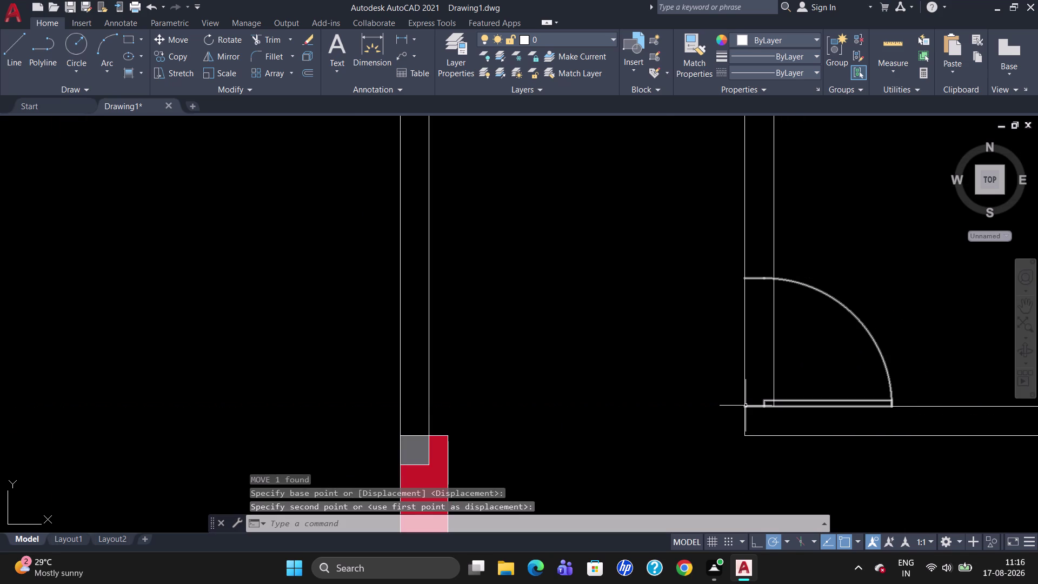
key(Escape)
Trim the two wall pieces crossing the new doorway and view the full plan.
text(TR)
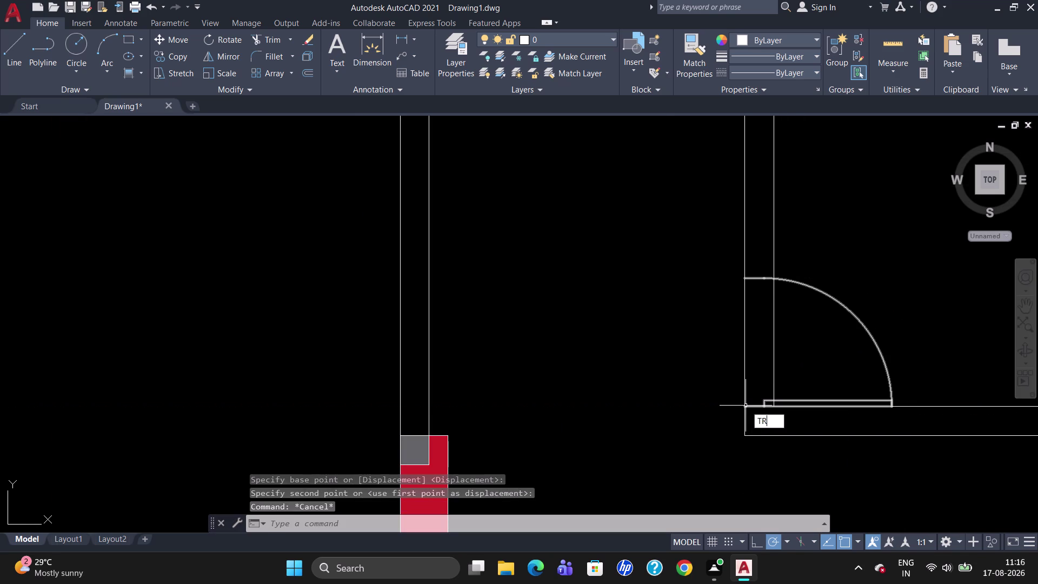
key(Return)
key(Return)
click(746, 357)
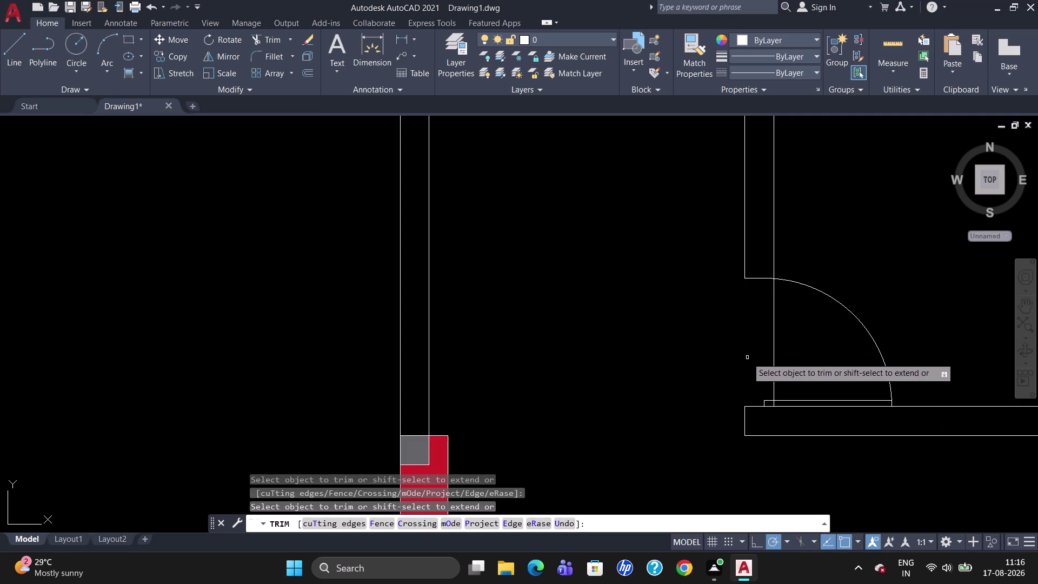
click(773, 351)
scroll(down, 3)
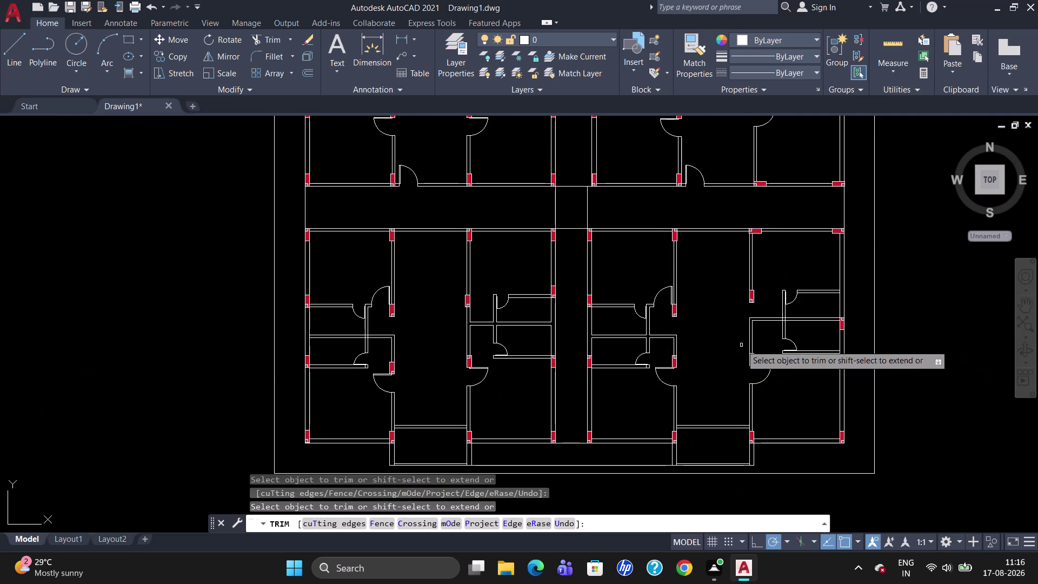
scroll(down, 3)
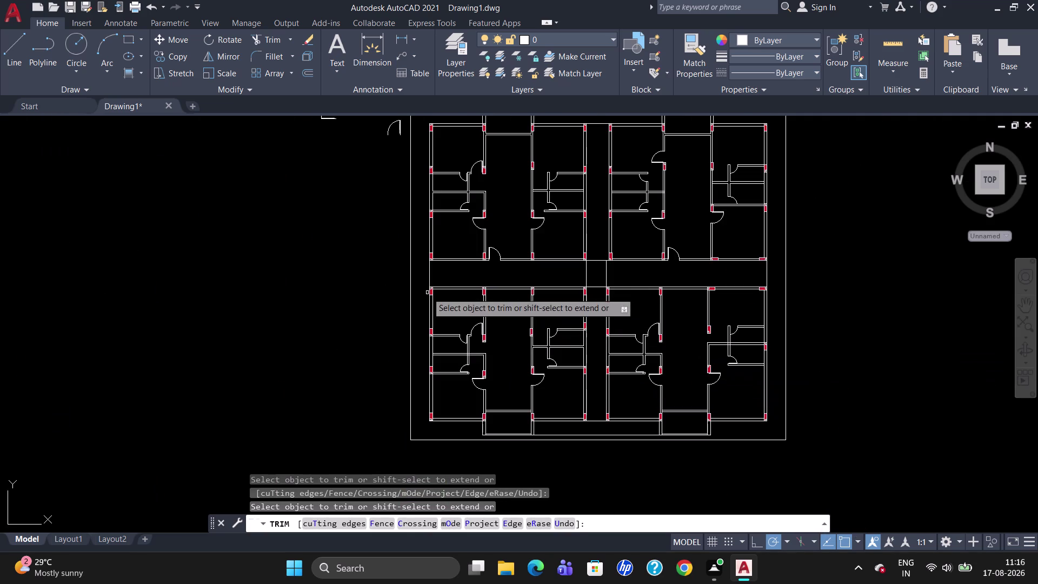
key(Escape)
scroll(up, 3)
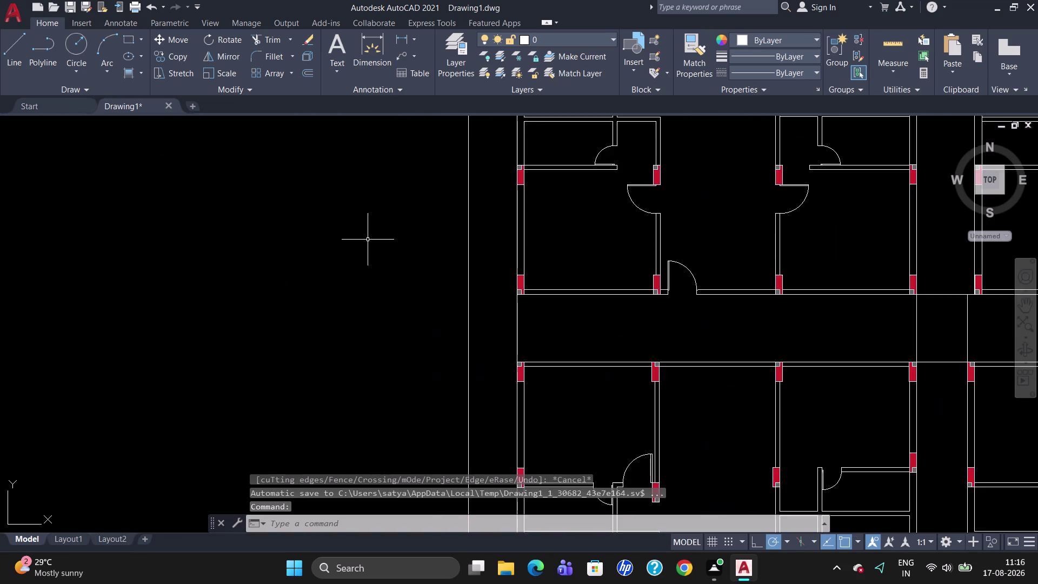
scroll(down, 3)
scroll(up, 3)
Delete the two stray arc pieces lying left of the floor plan.
click(377, 203)
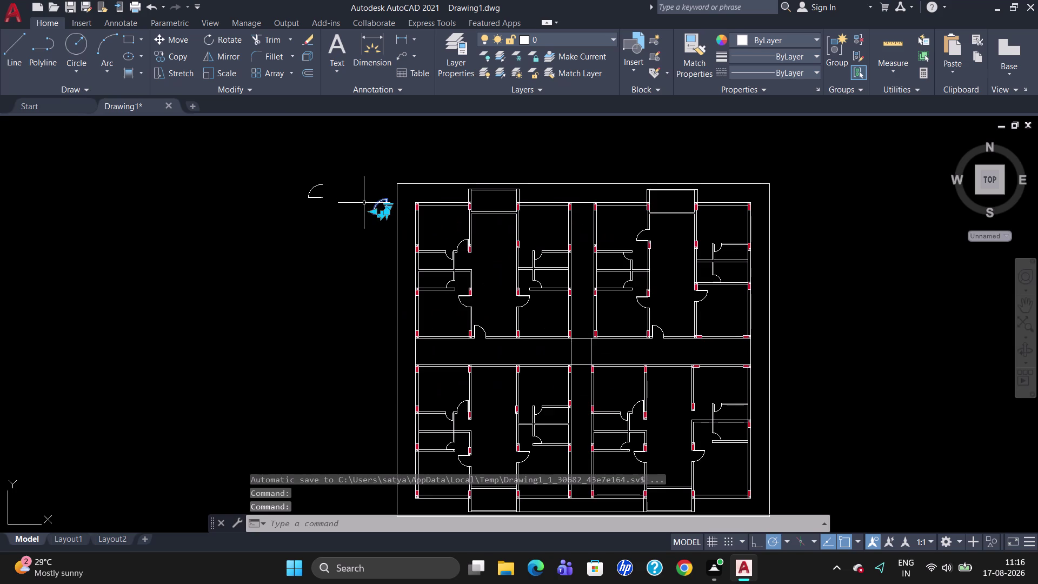
click(314, 193)
click(308, 197)
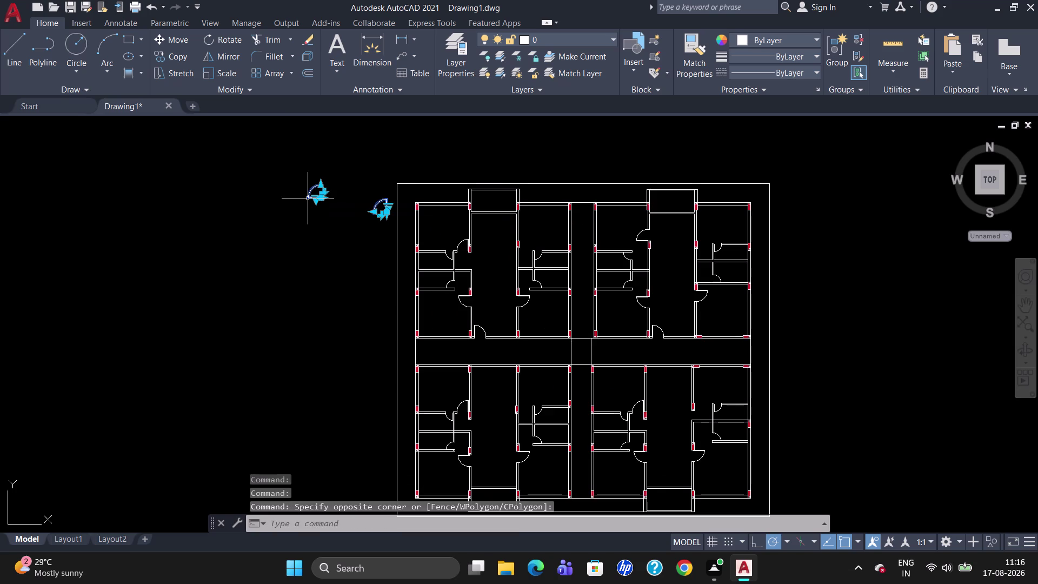
key(Delete)
Zoom out over the finished floor plan and save it with Ctrl+S.
scroll(down, 3)
scroll(up, 3)
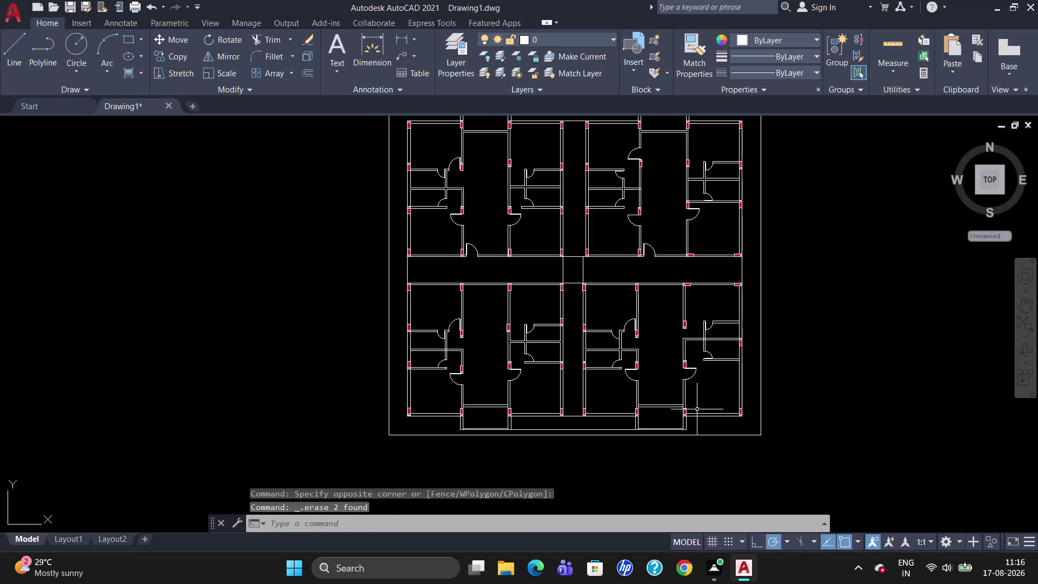
scroll(up, 3)
scroll(down, 3)
scroll(up, 3)
scroll(down, 3)
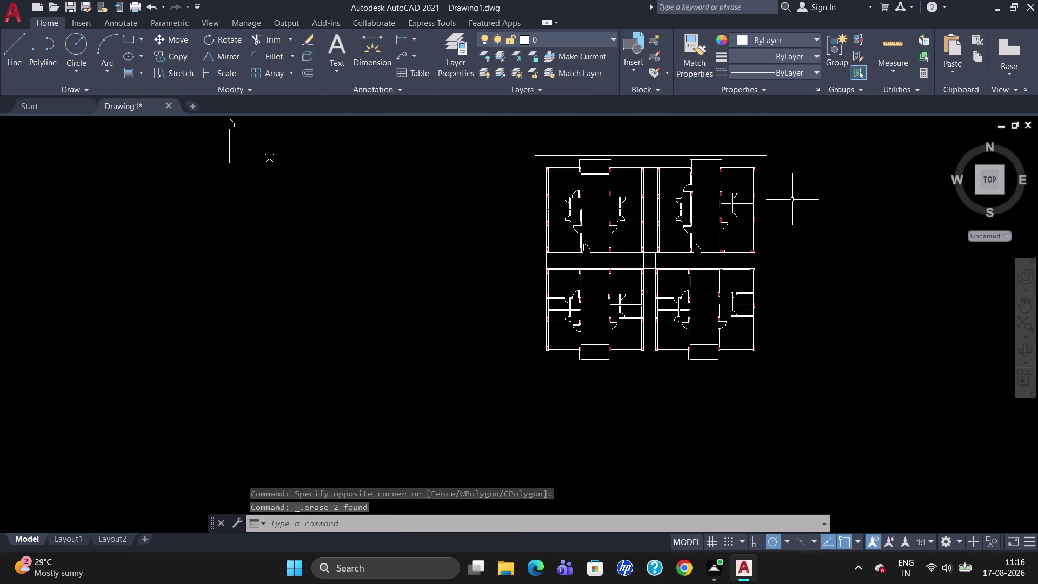
scroll(up, 3)
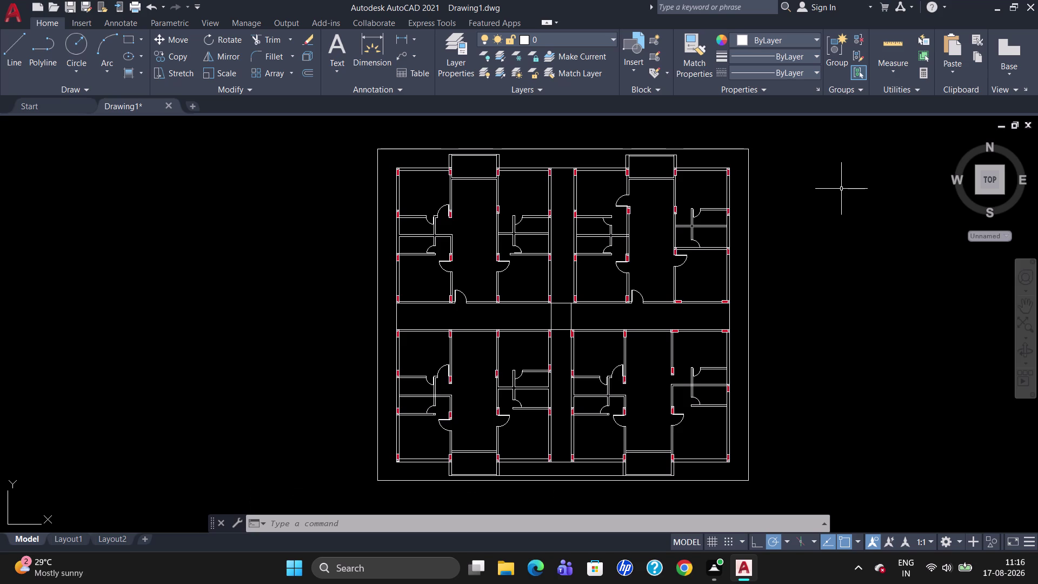
key(ctrl+s)
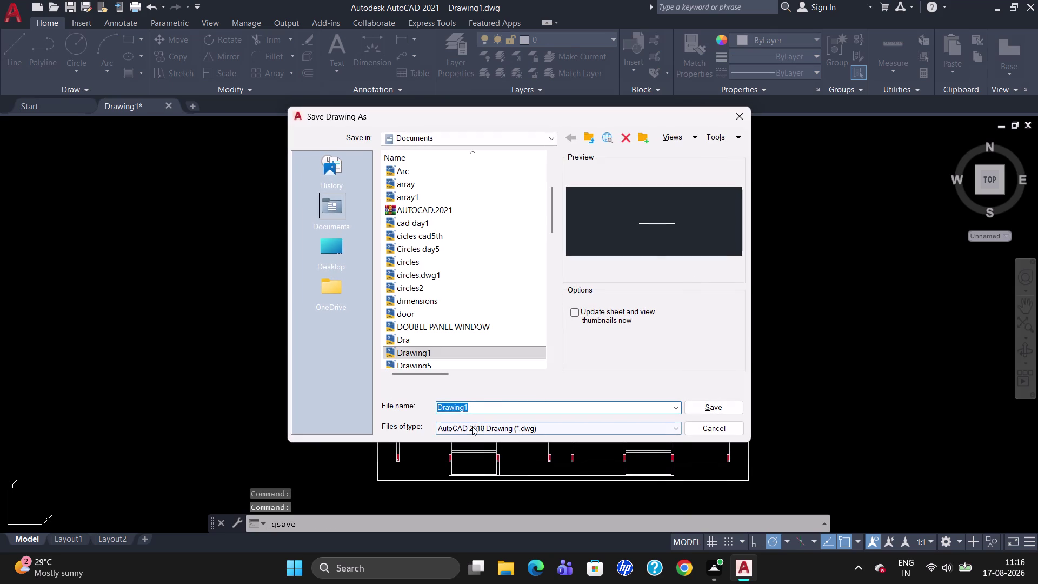
Replace the file name Drawing1 with 'TYPICAL FLOOR' and save the drawing to Documents.
click(474, 428)
click(479, 439)
click(468, 408)
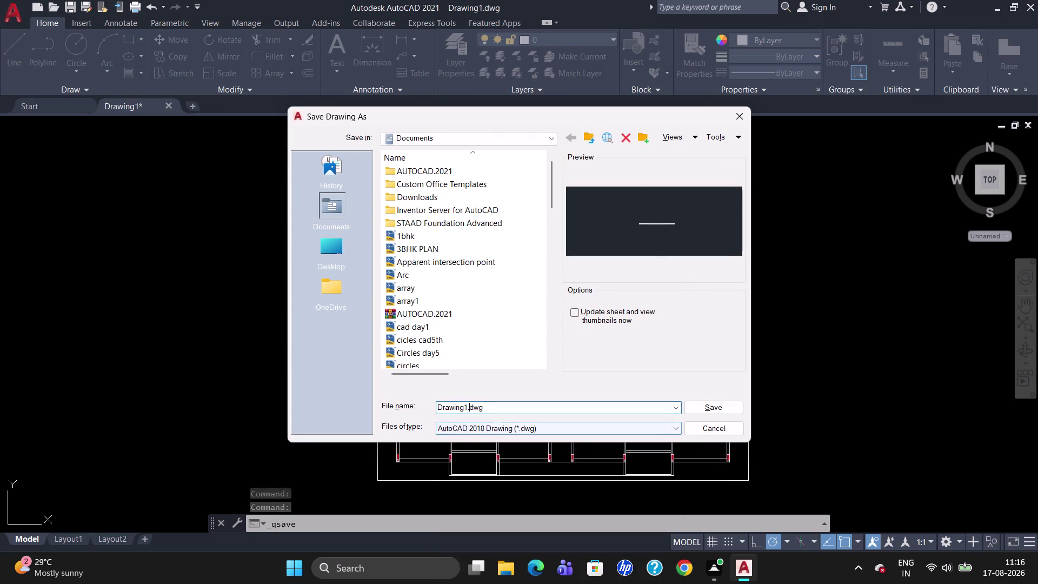
key(Left)
key(BackSpace)
key(BackSpace)
key(BackSpace)
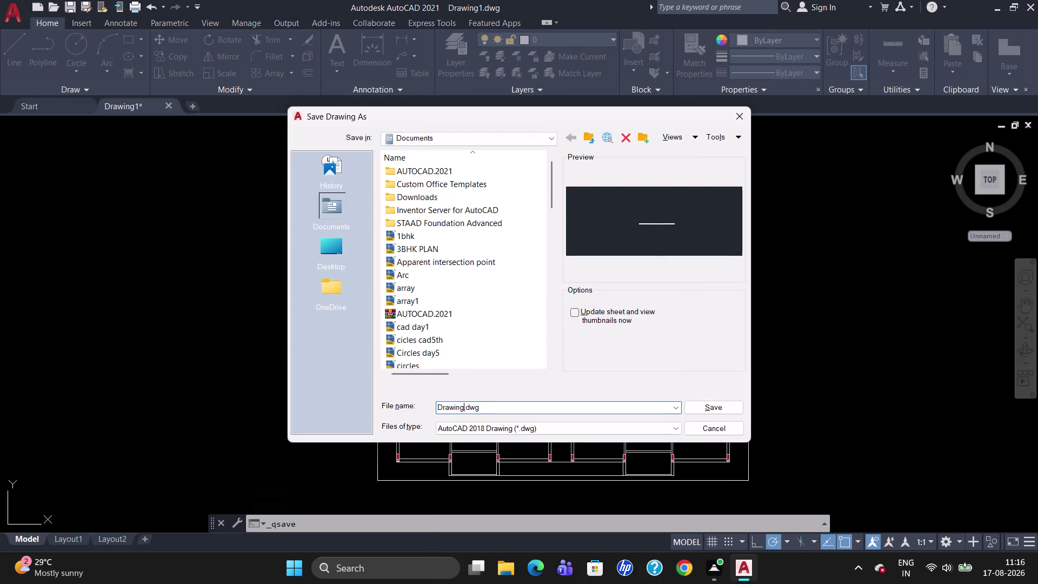
text(TY)
text(PICA)
text(L FLOOR)
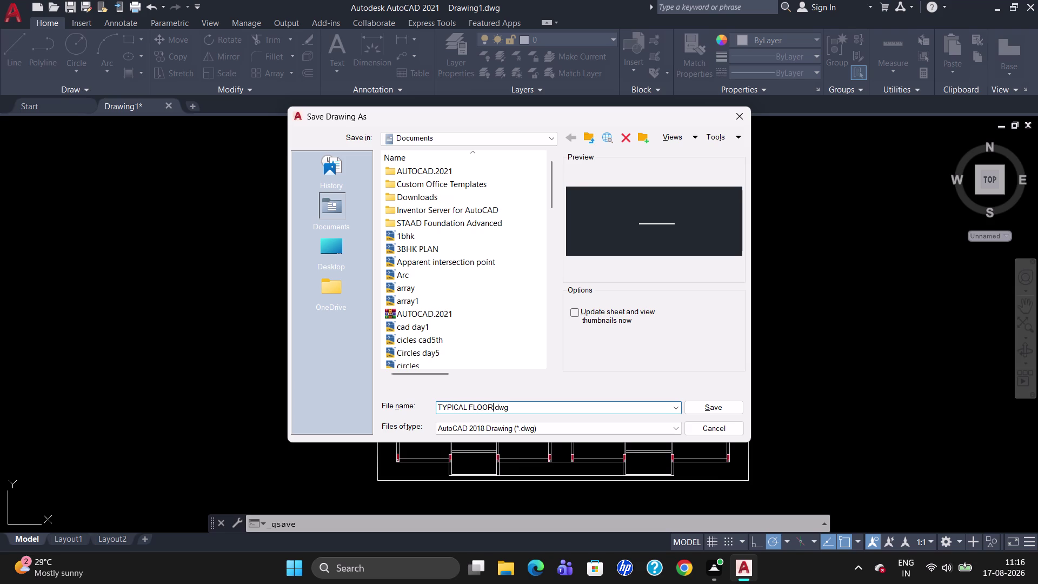
key(Return)
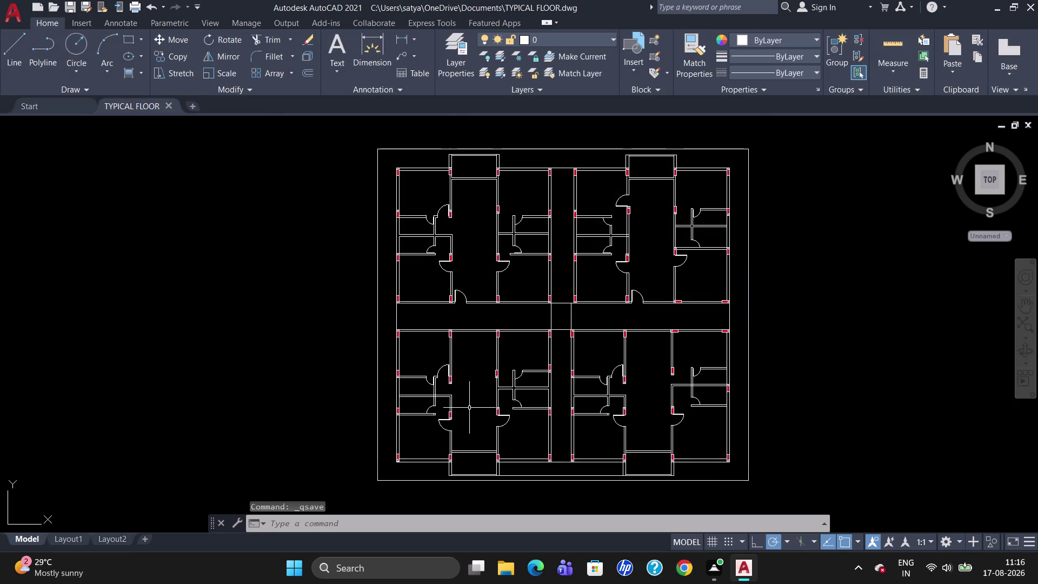